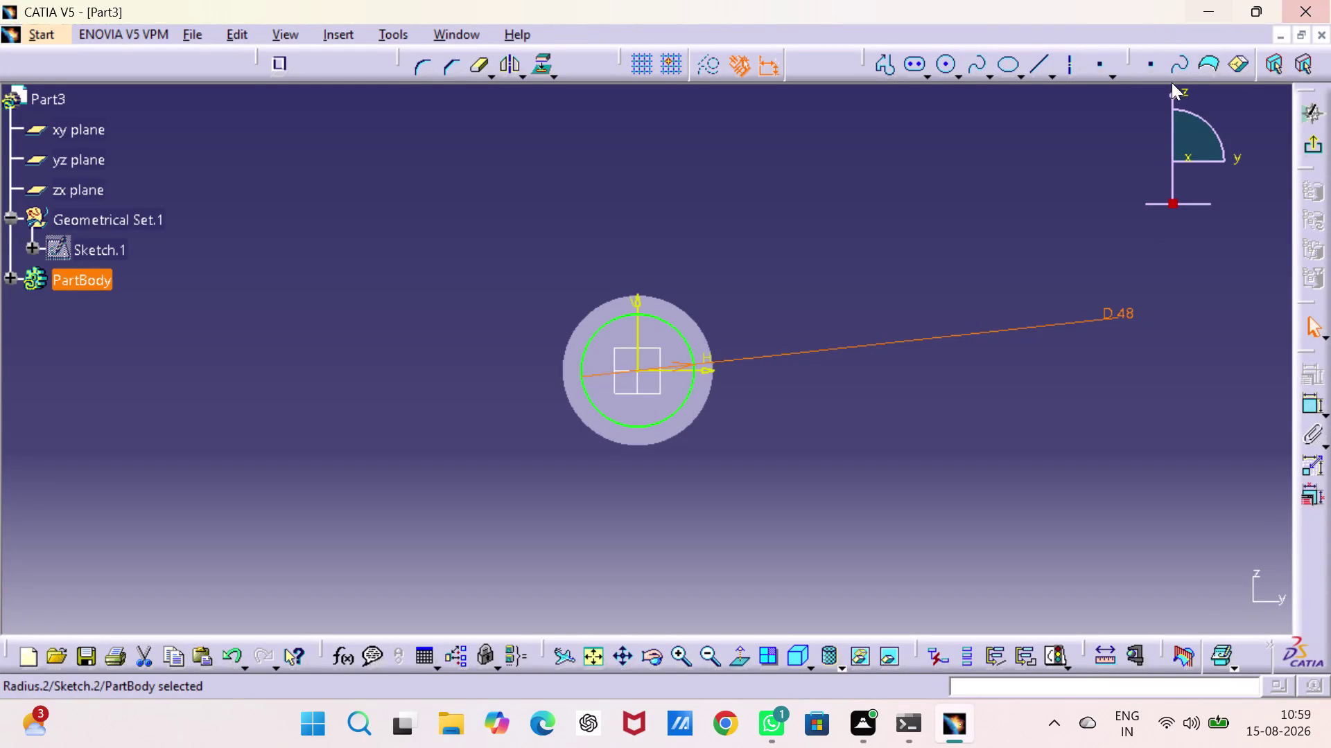
Pad the 48 mm circle into a 9 mm thick disc.
click(1301, 140)
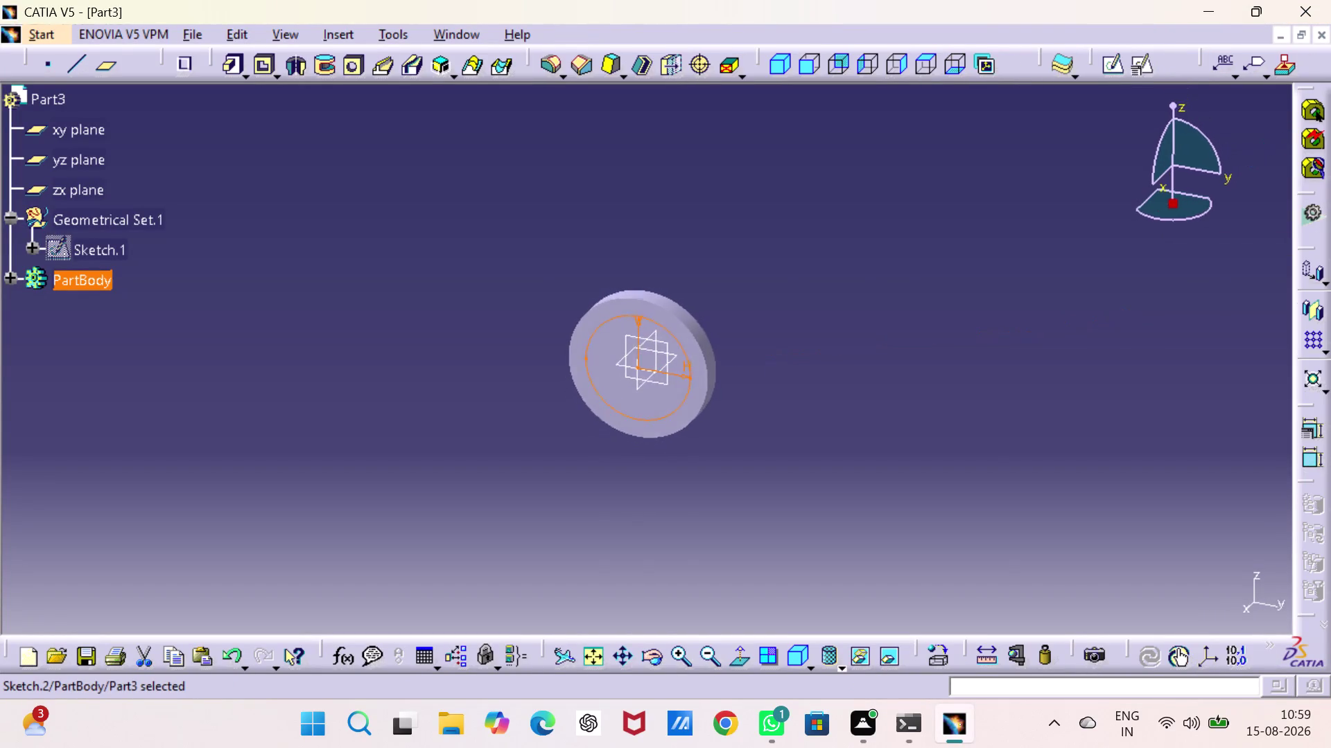
click(225, 70)
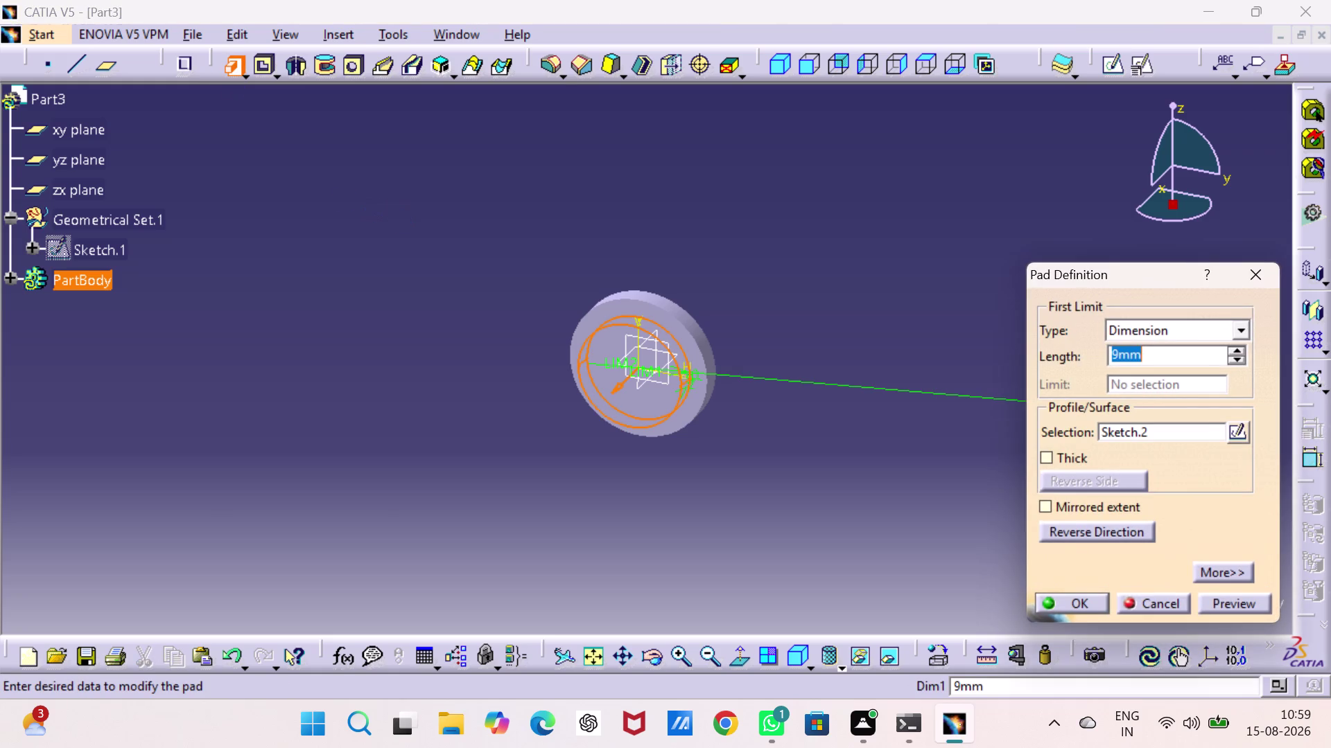
click(1092, 612)
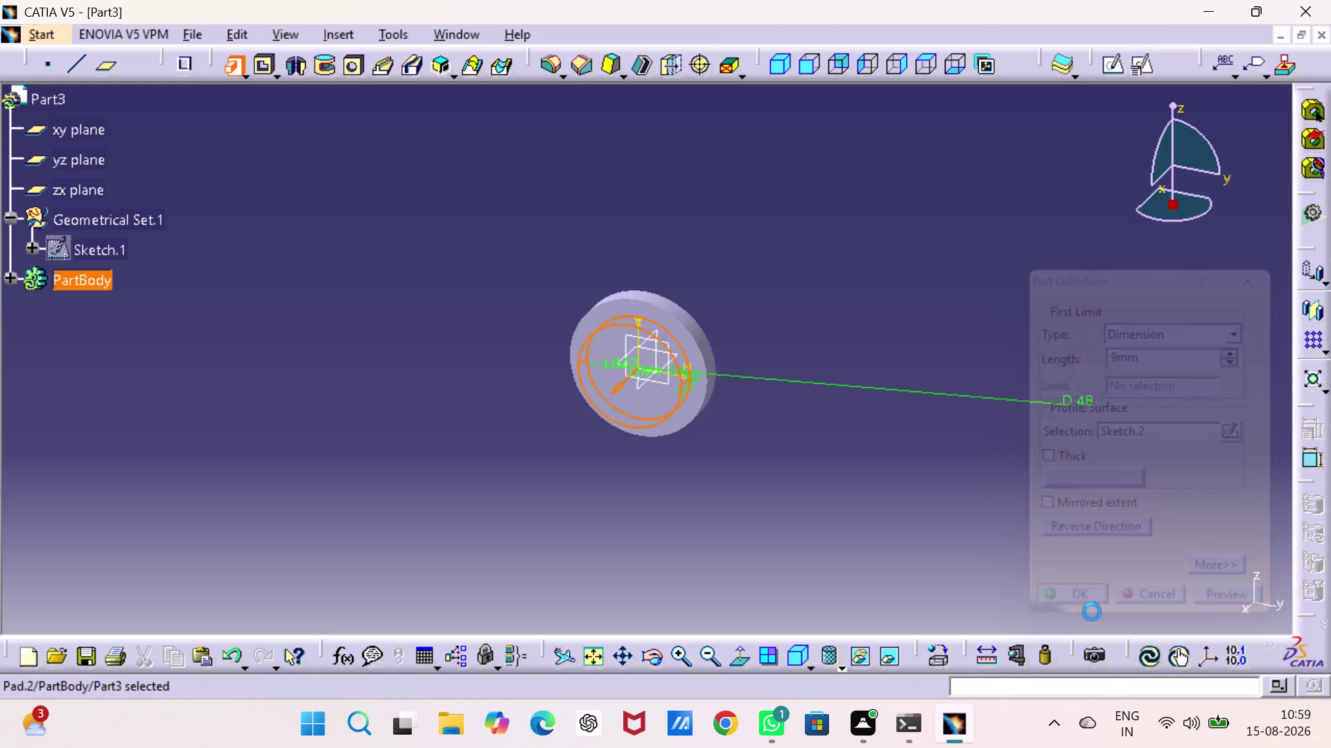
Switch to Shading with Edges and start a sketch on the disc's front face.
click(842, 668)
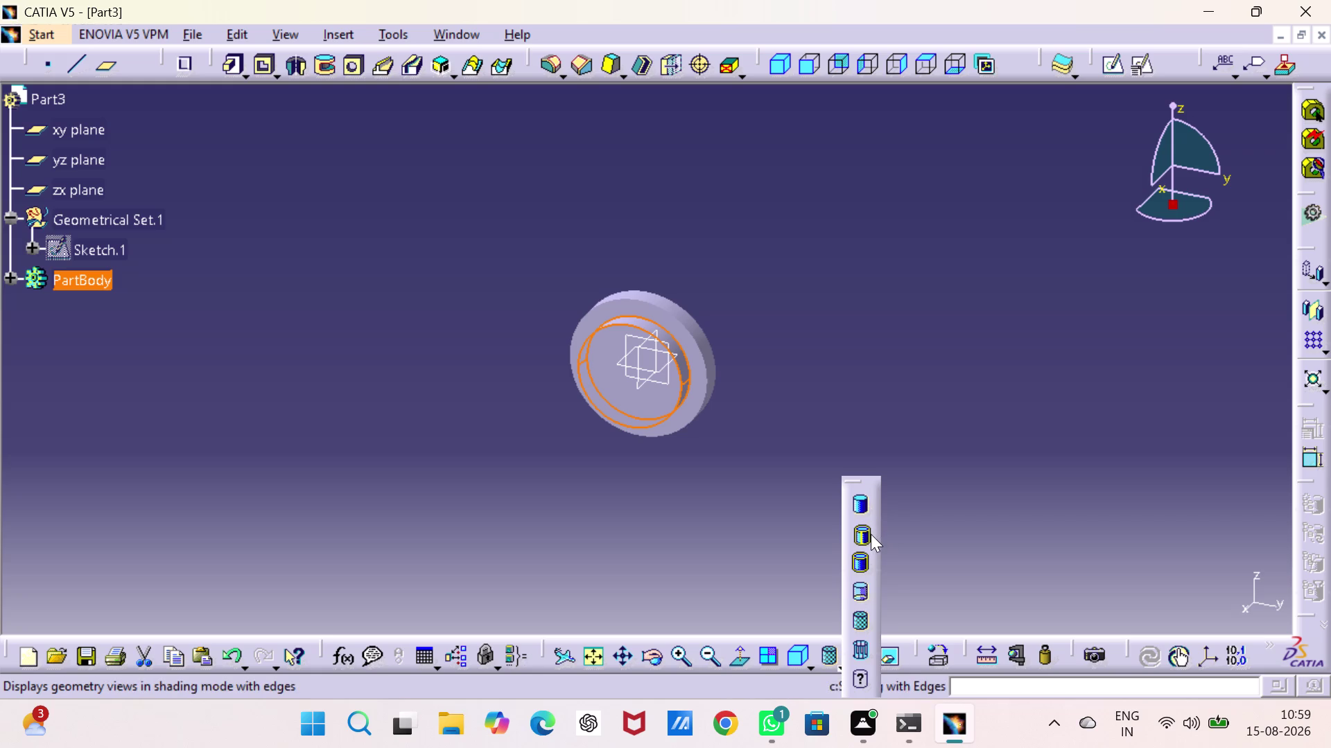
click(871, 533)
click(886, 358)
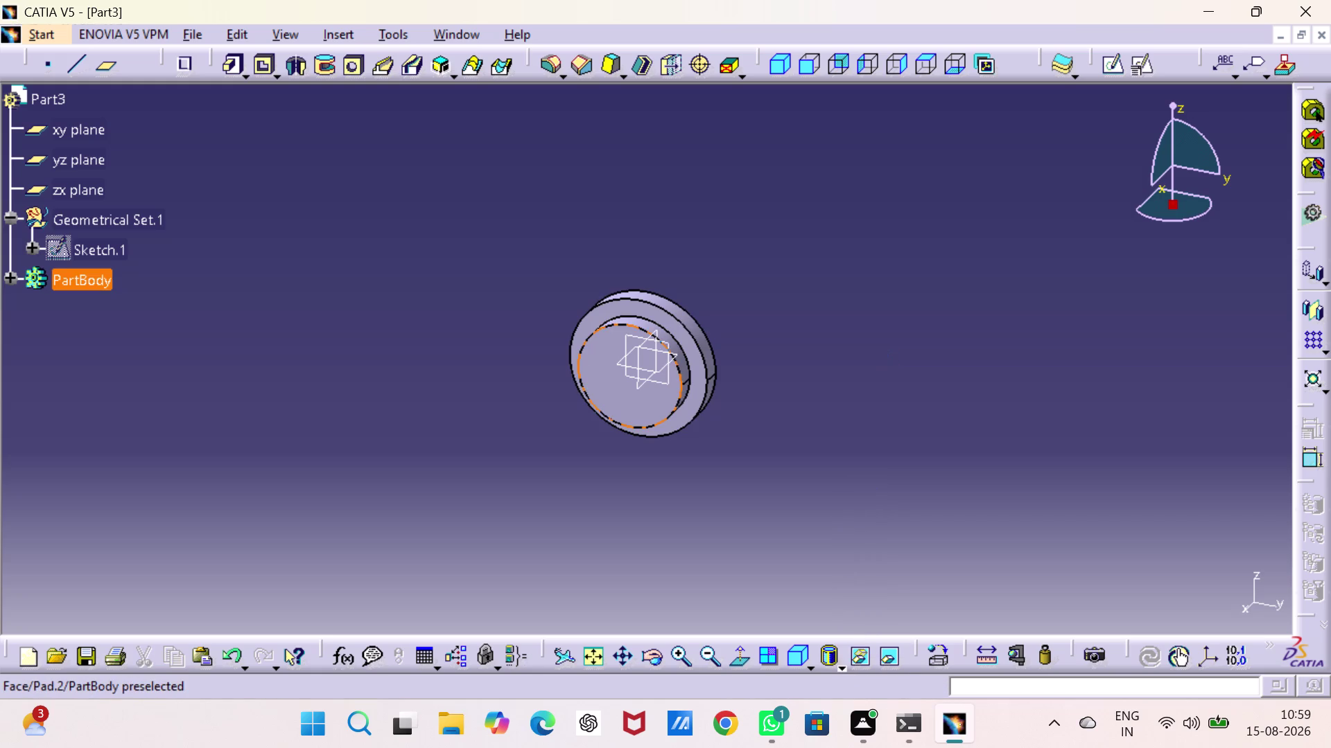
click(625, 395)
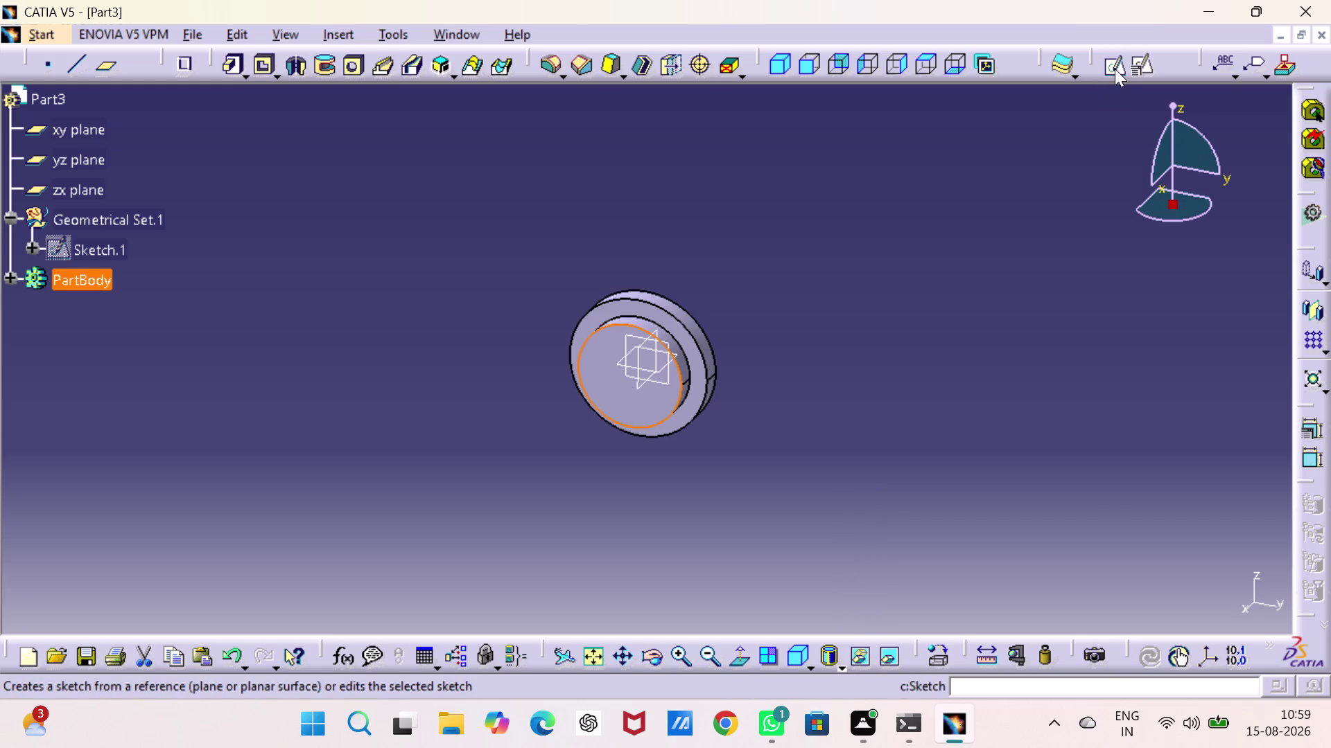
click(1114, 69)
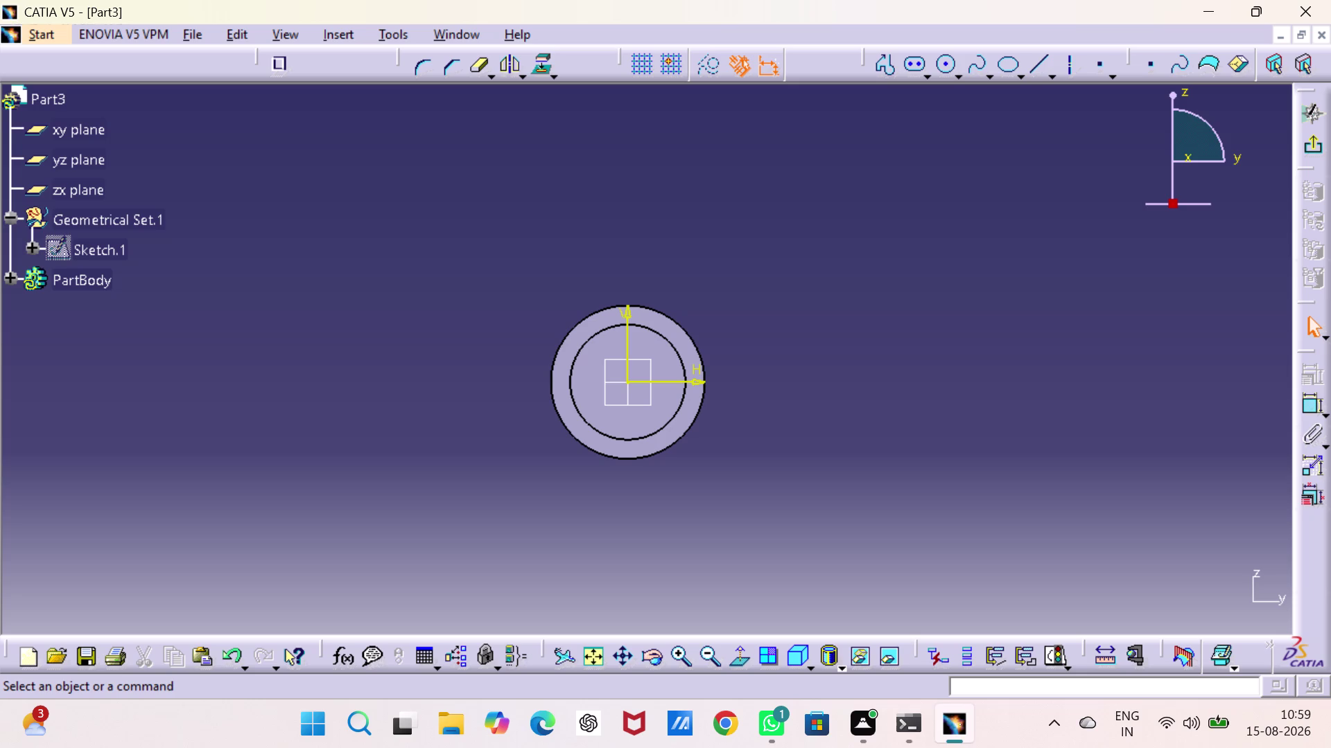
Draw a circle at the sketch origin and dimension it to 32 mm diameter.
click(945, 61)
click(625, 382)
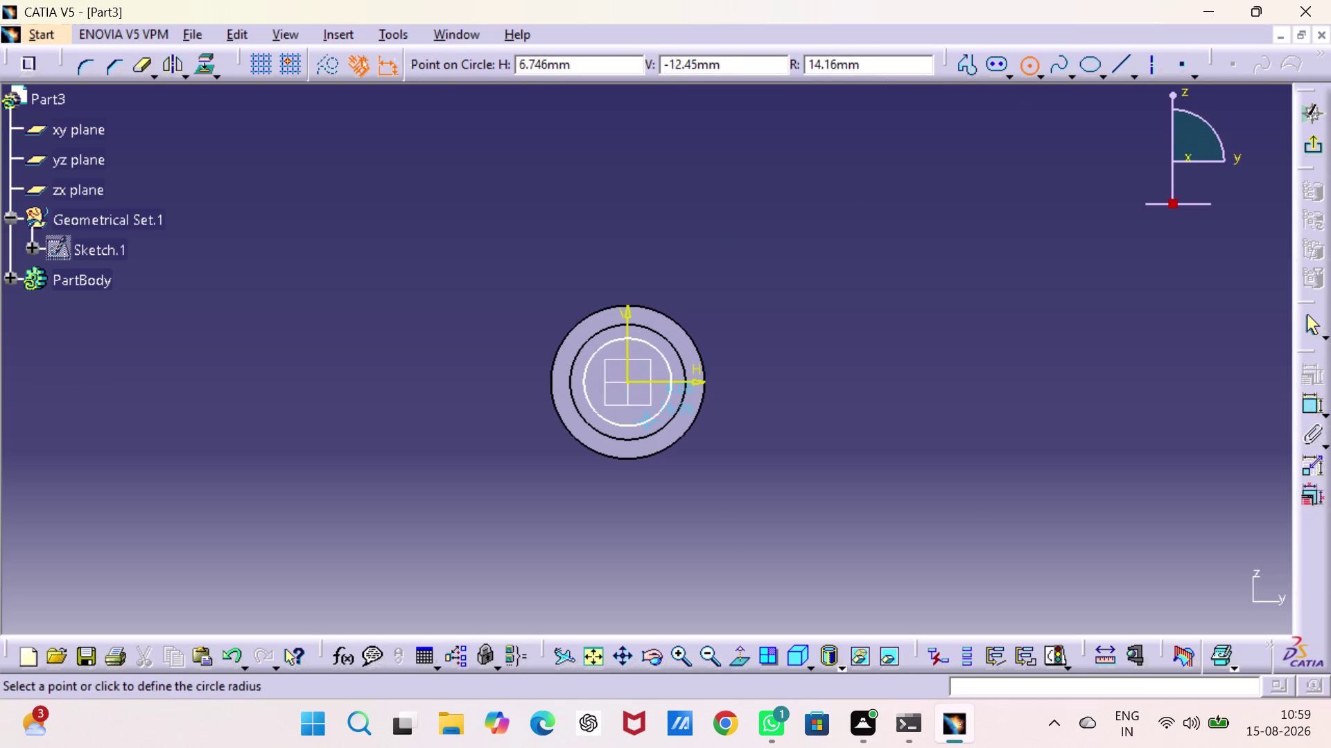
click(646, 421)
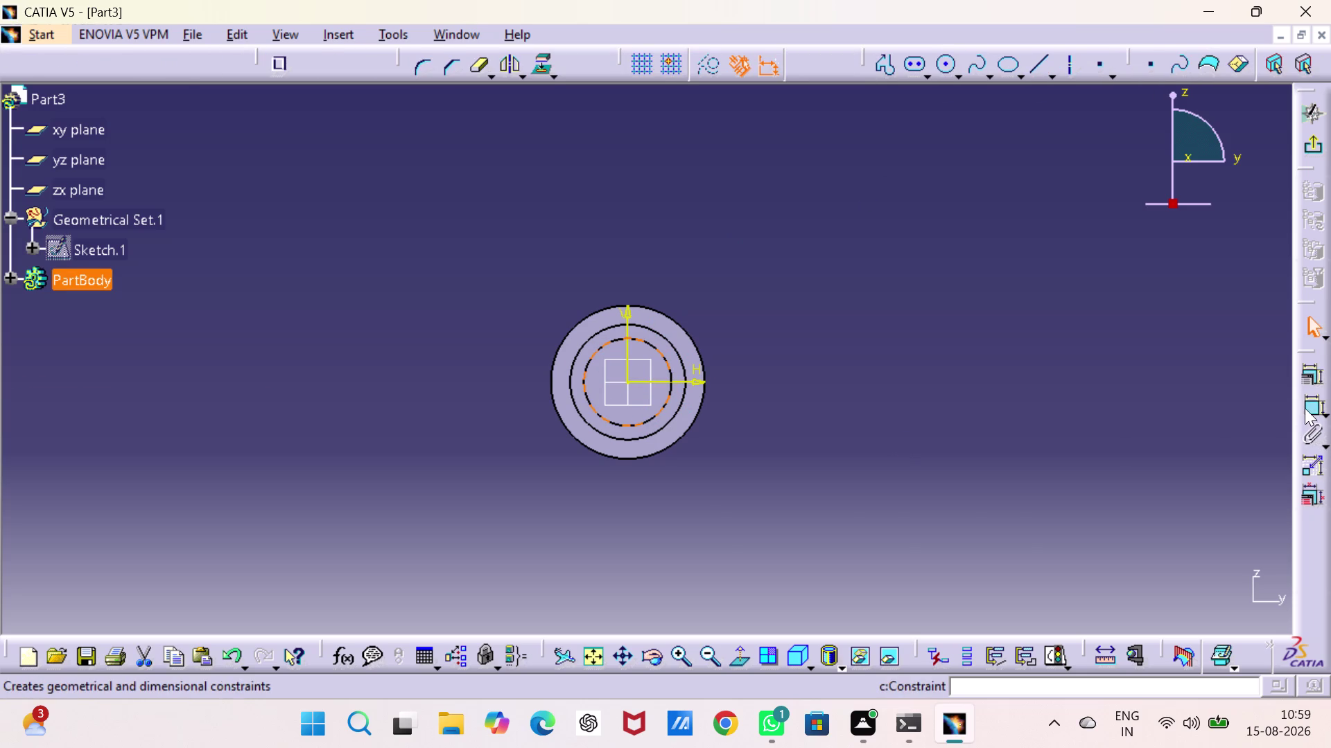
click(1304, 408)
click(918, 333)
double_click(923, 331)
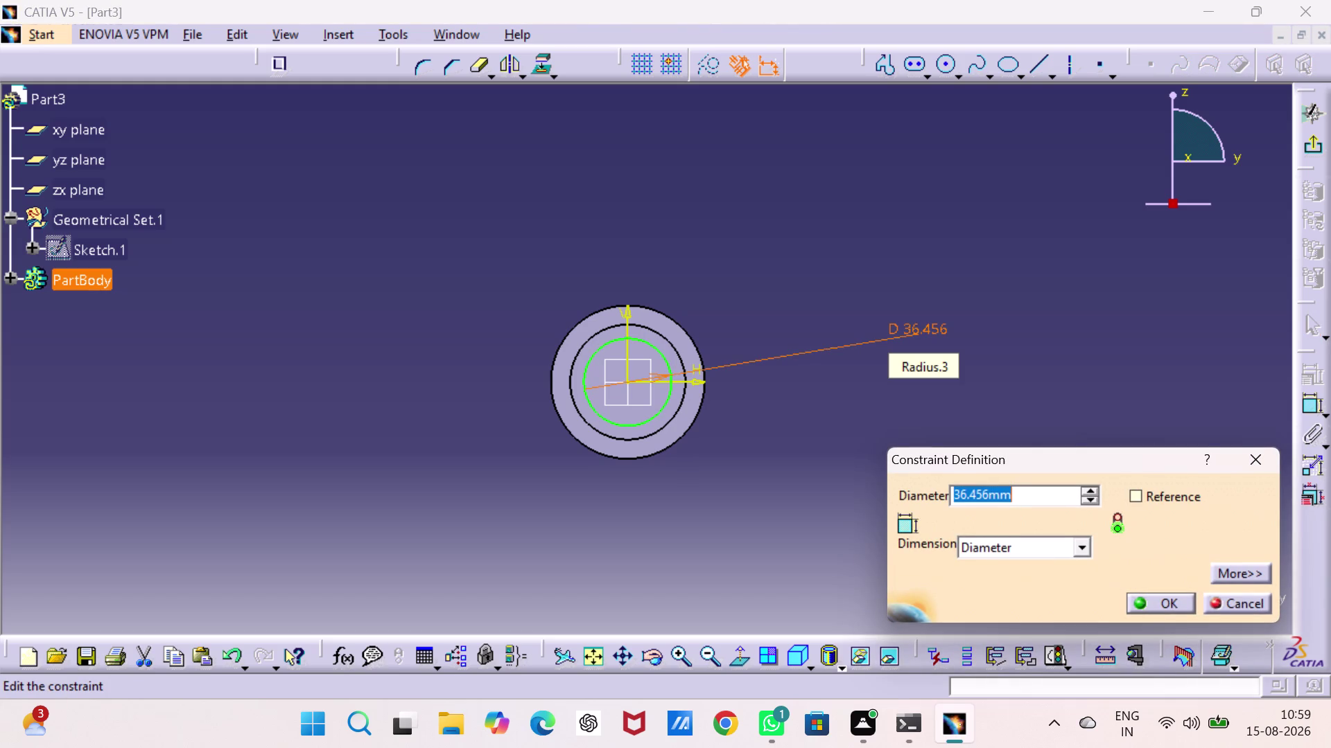
text(32)
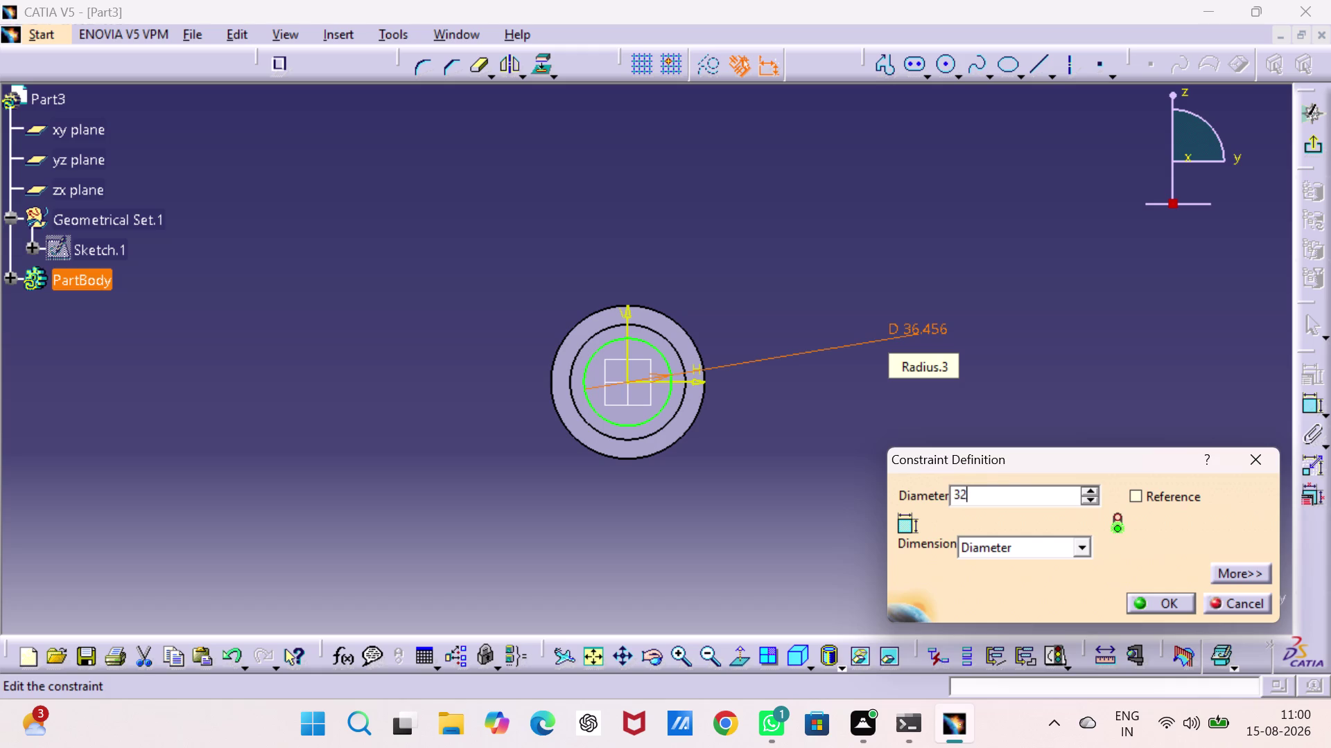
key(Return)
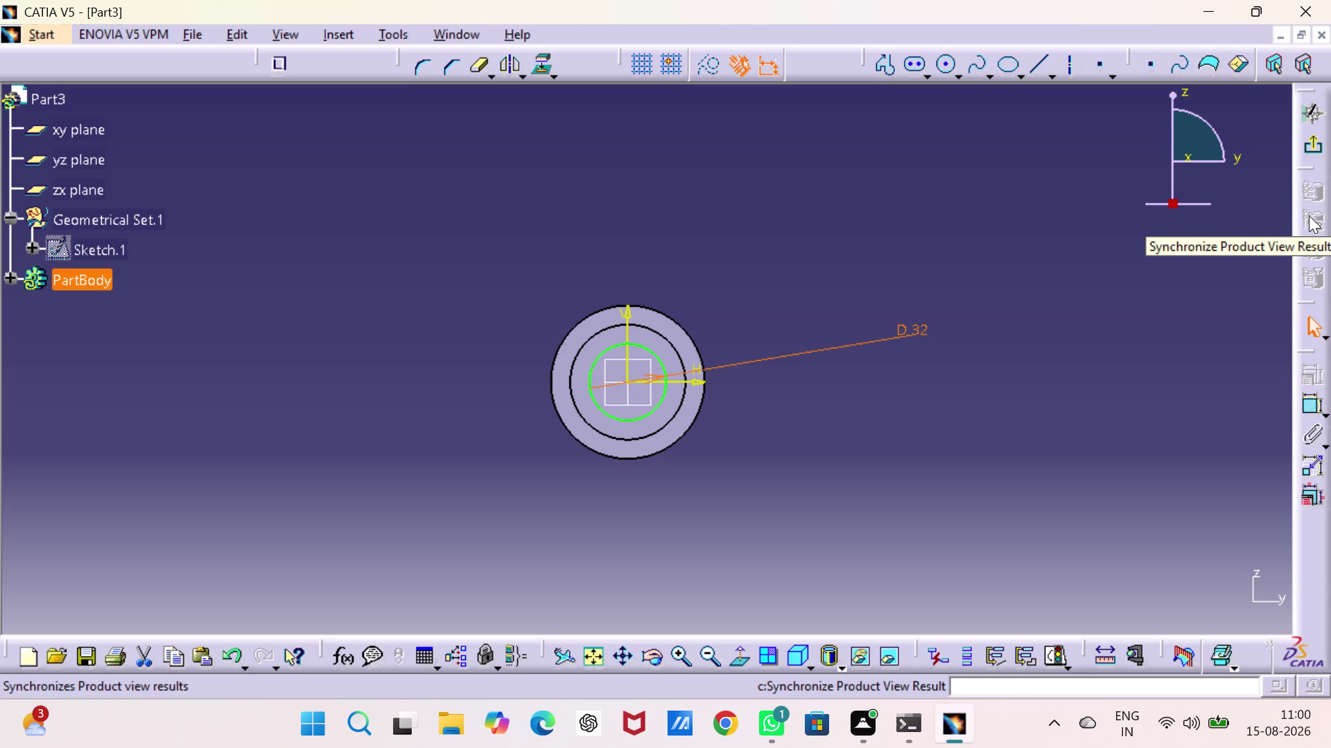
Change the circle's diameter to 44 mm and exit the sketch.
double_click(924, 327)
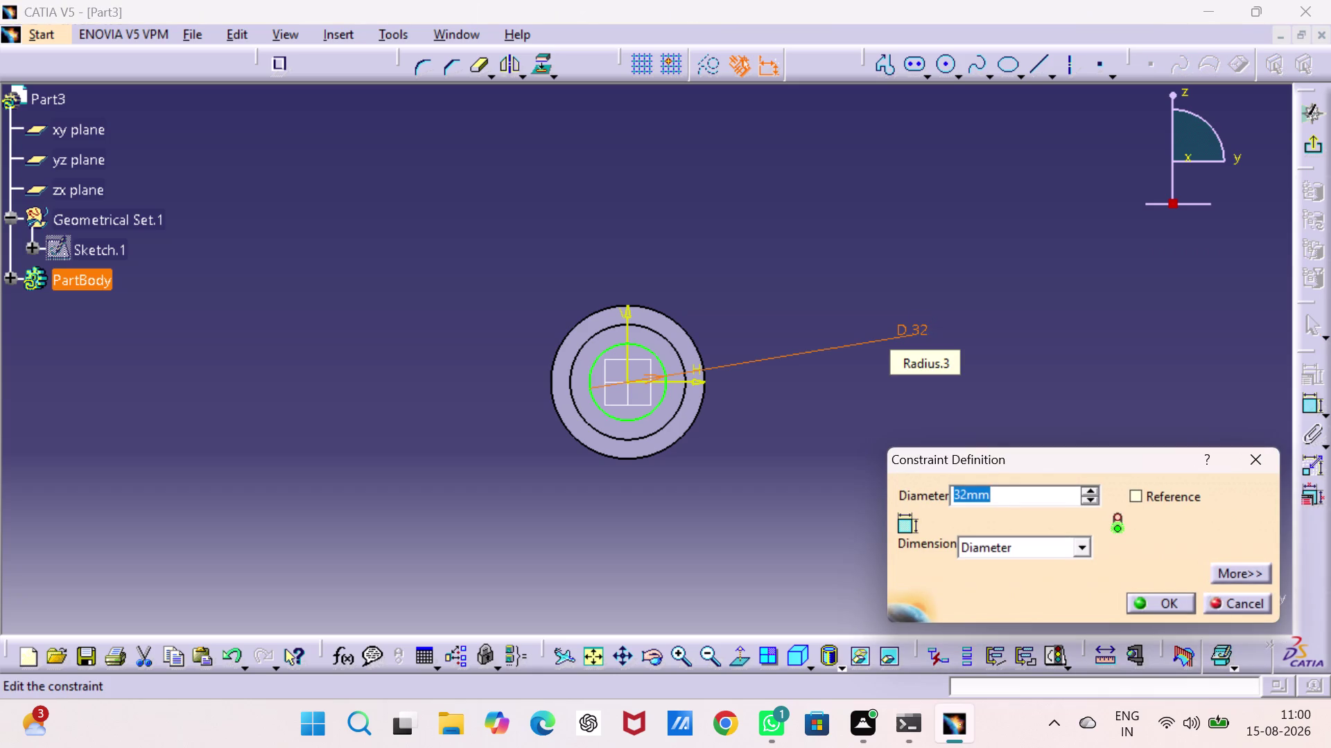
text(44)
key(Return)
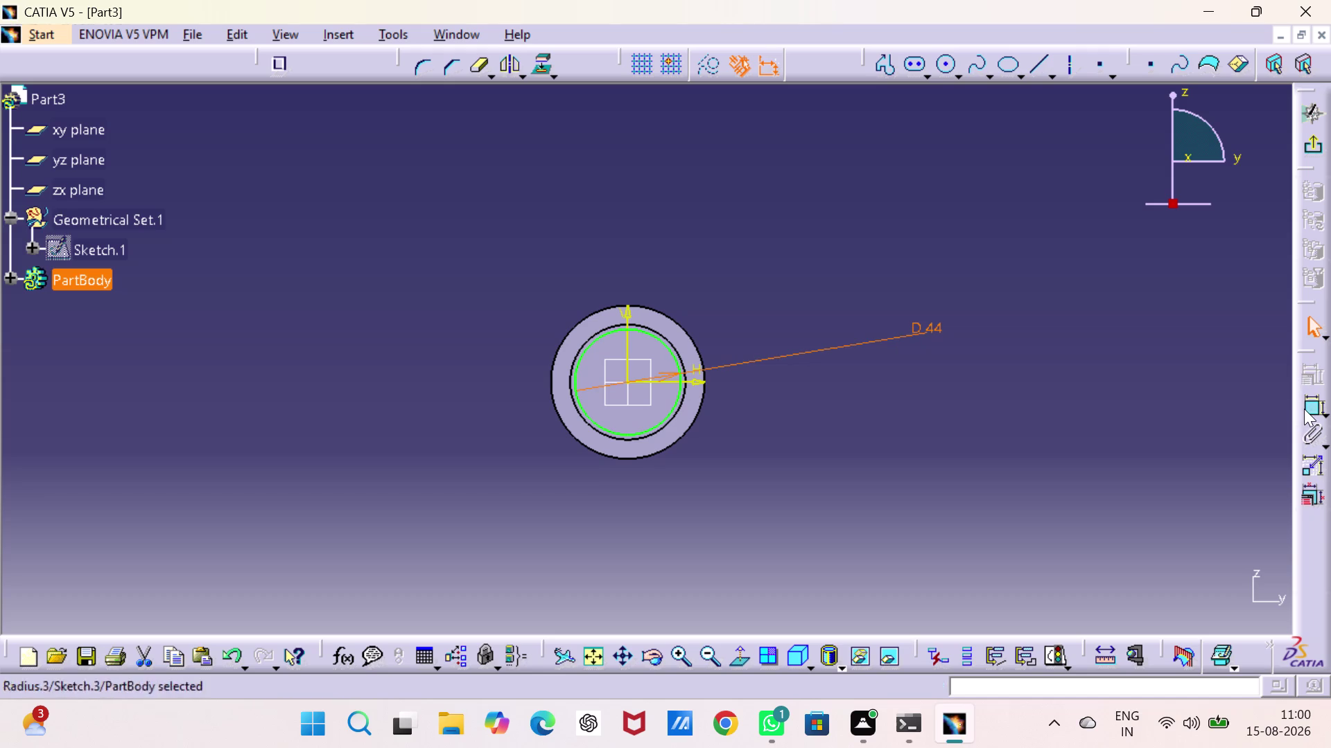
click(1306, 138)
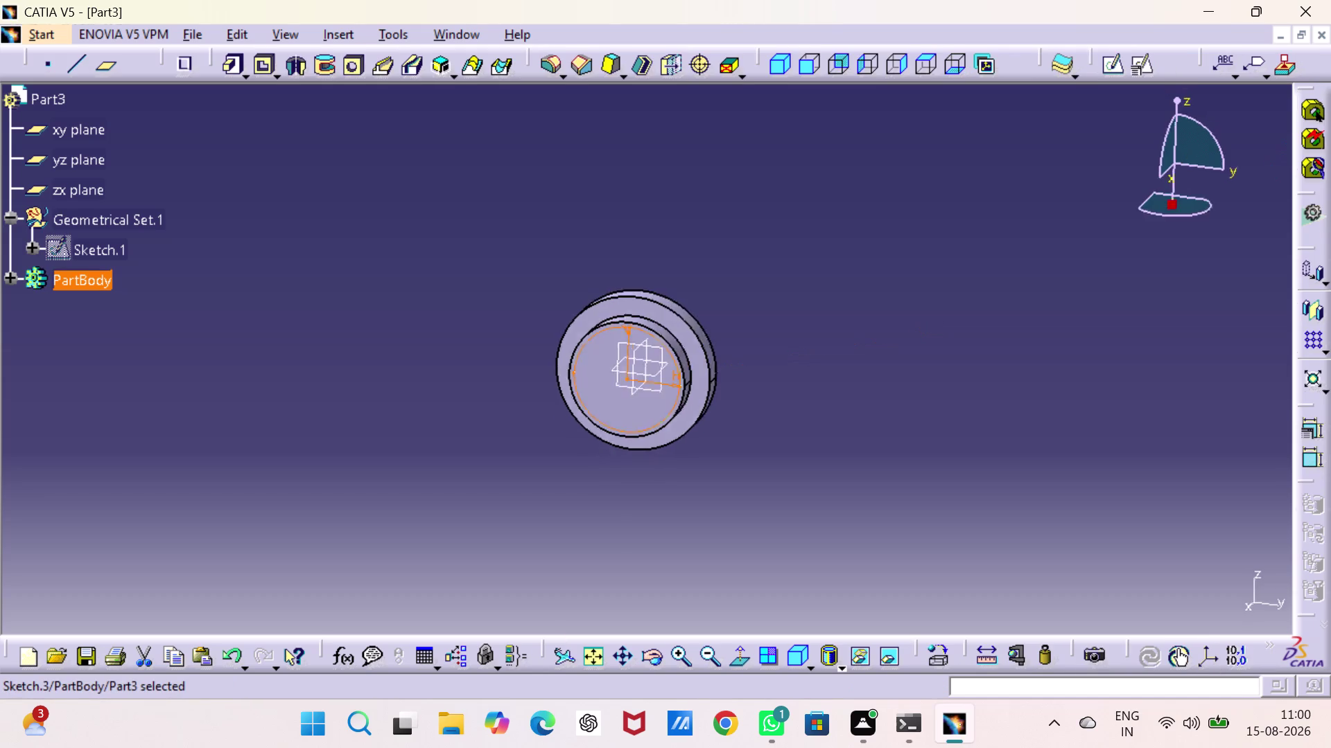
Pad the 44 mm circle into a 28 mm long boss.
click(226, 62)
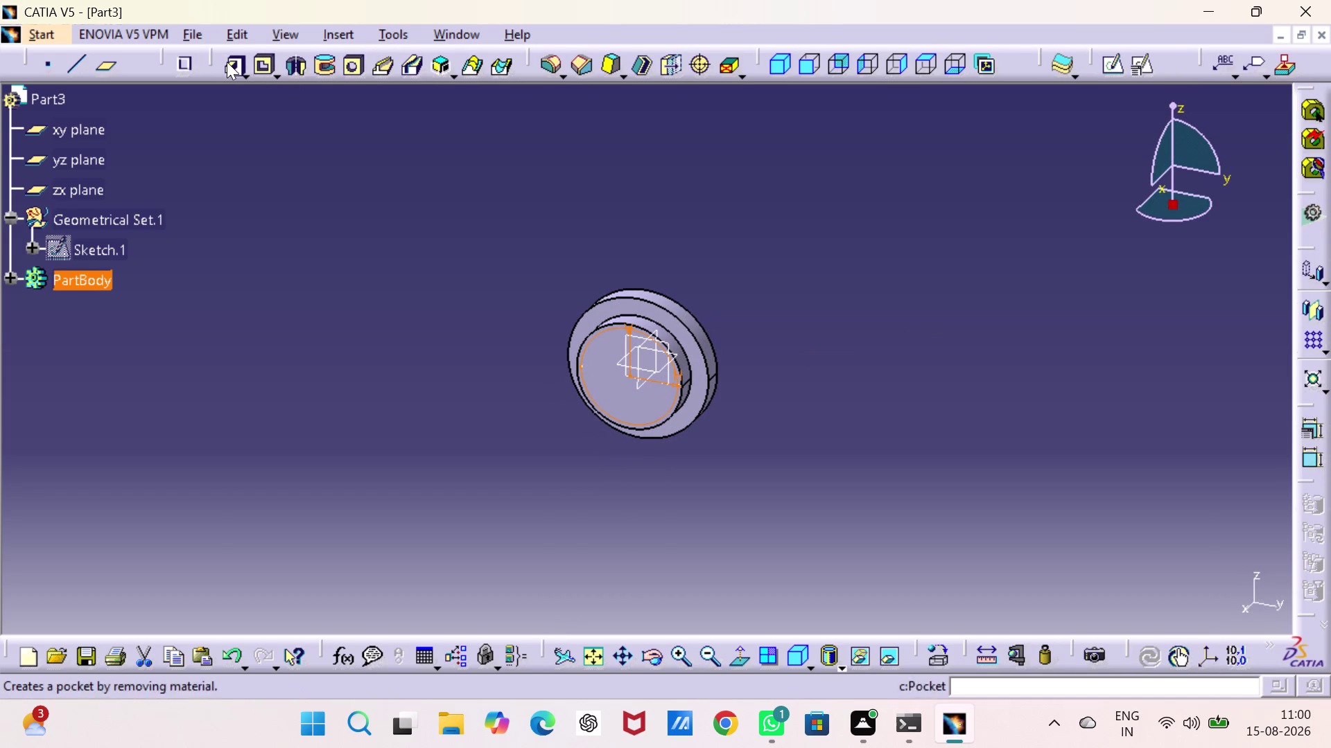
text(2)
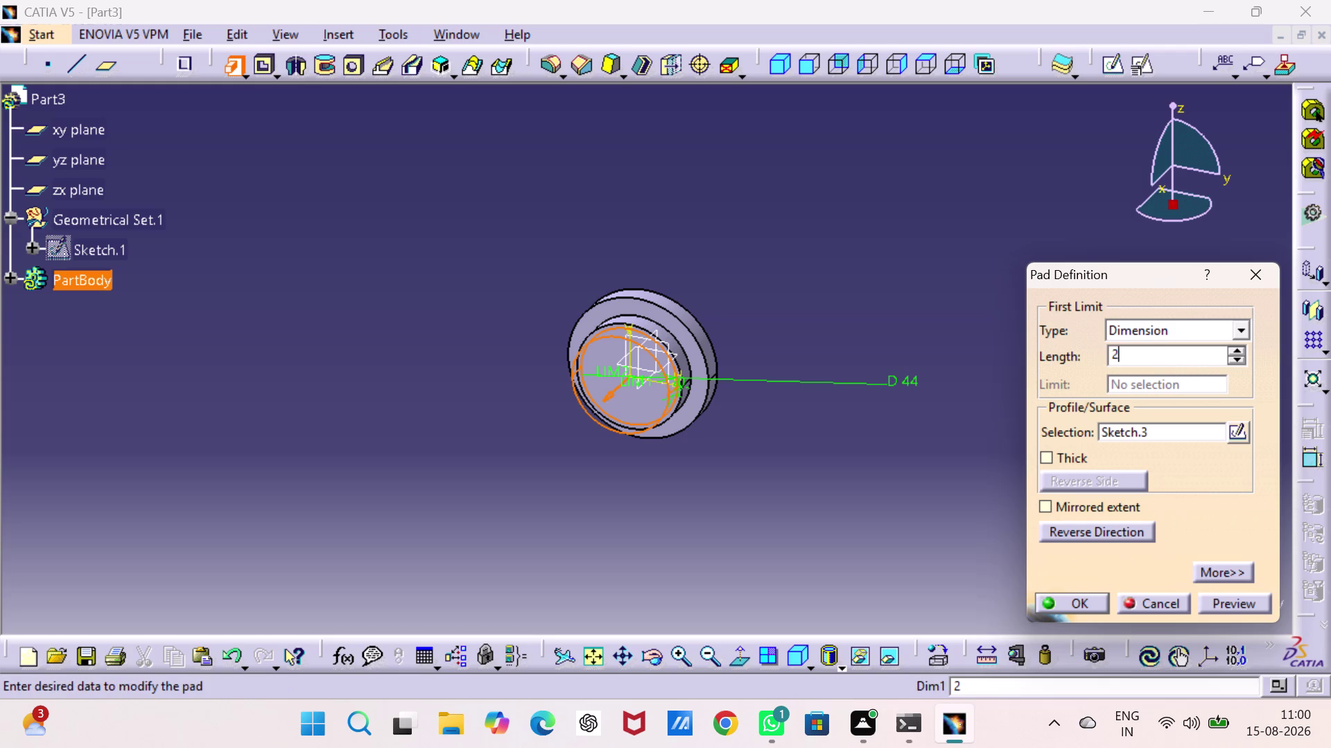
text(8)
key(Return)
click(964, 337)
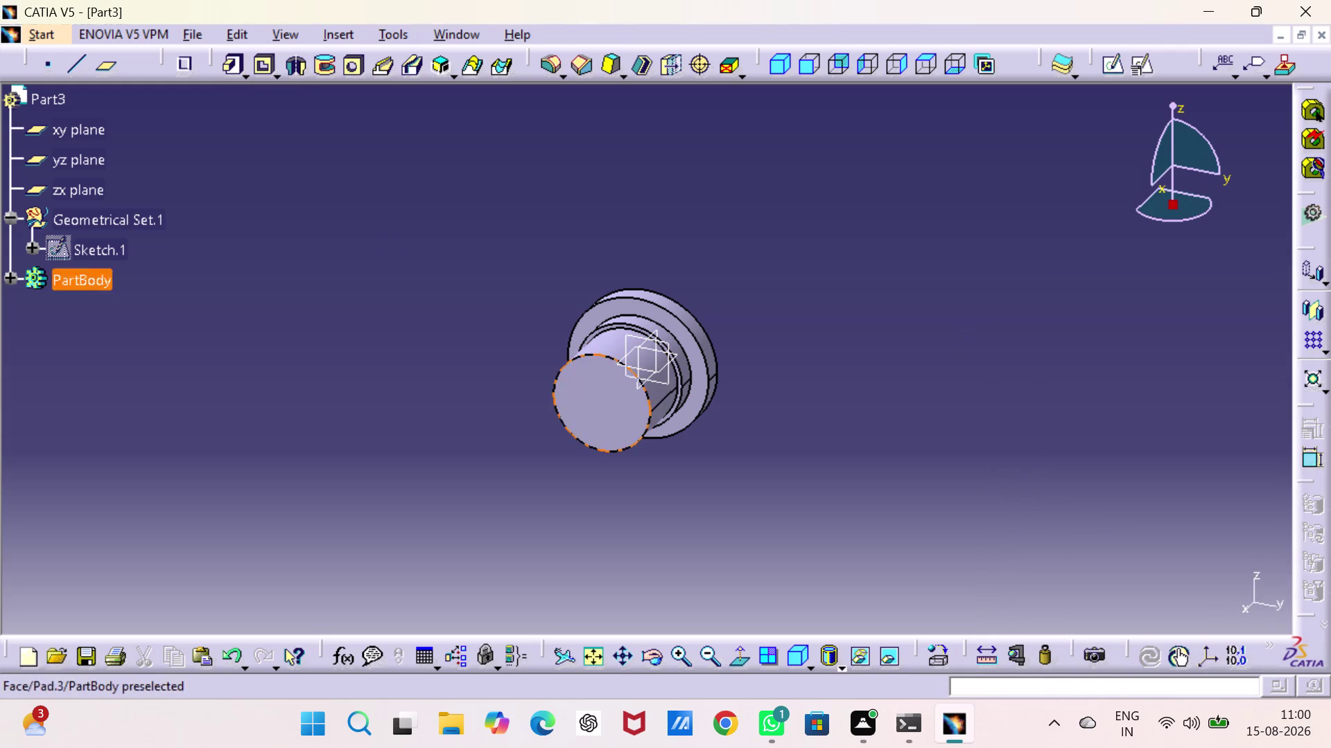
Sketch a centred 48 mm diameter circle on the boss end face and exit.
click(581, 402)
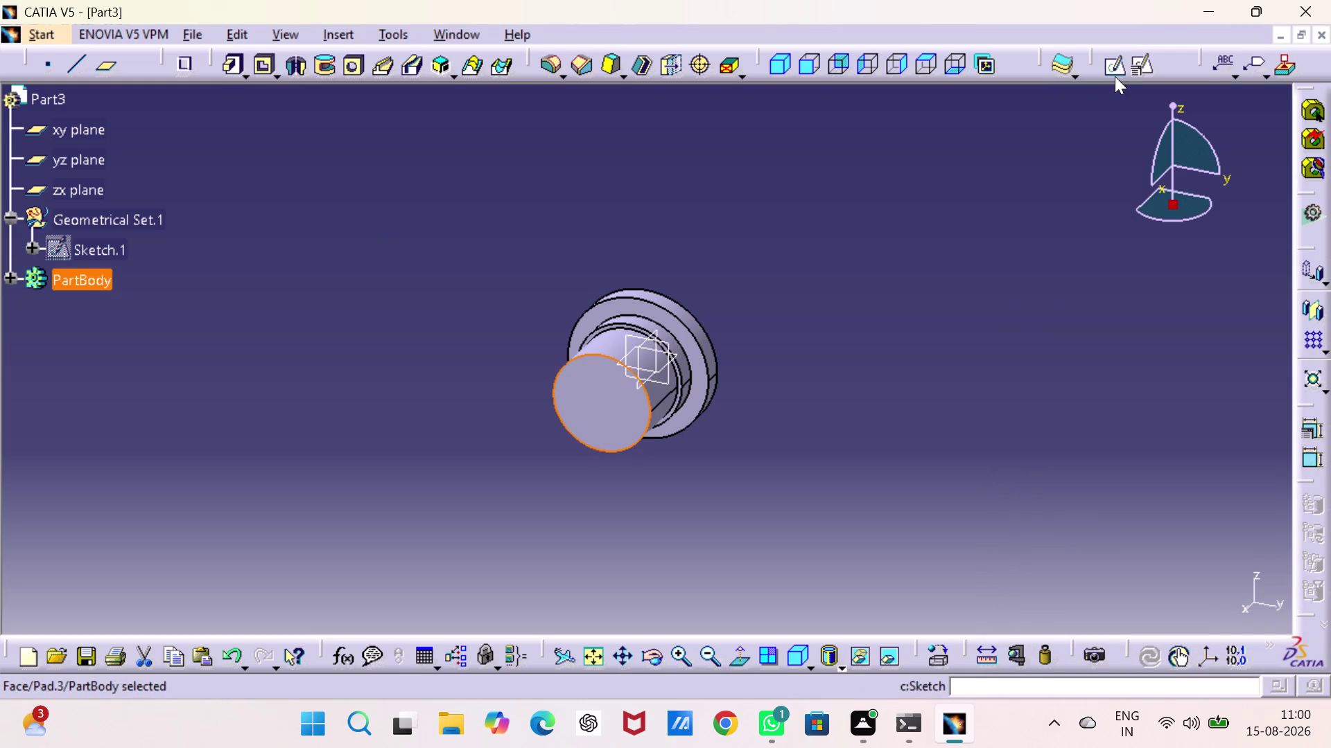
click(1114, 76)
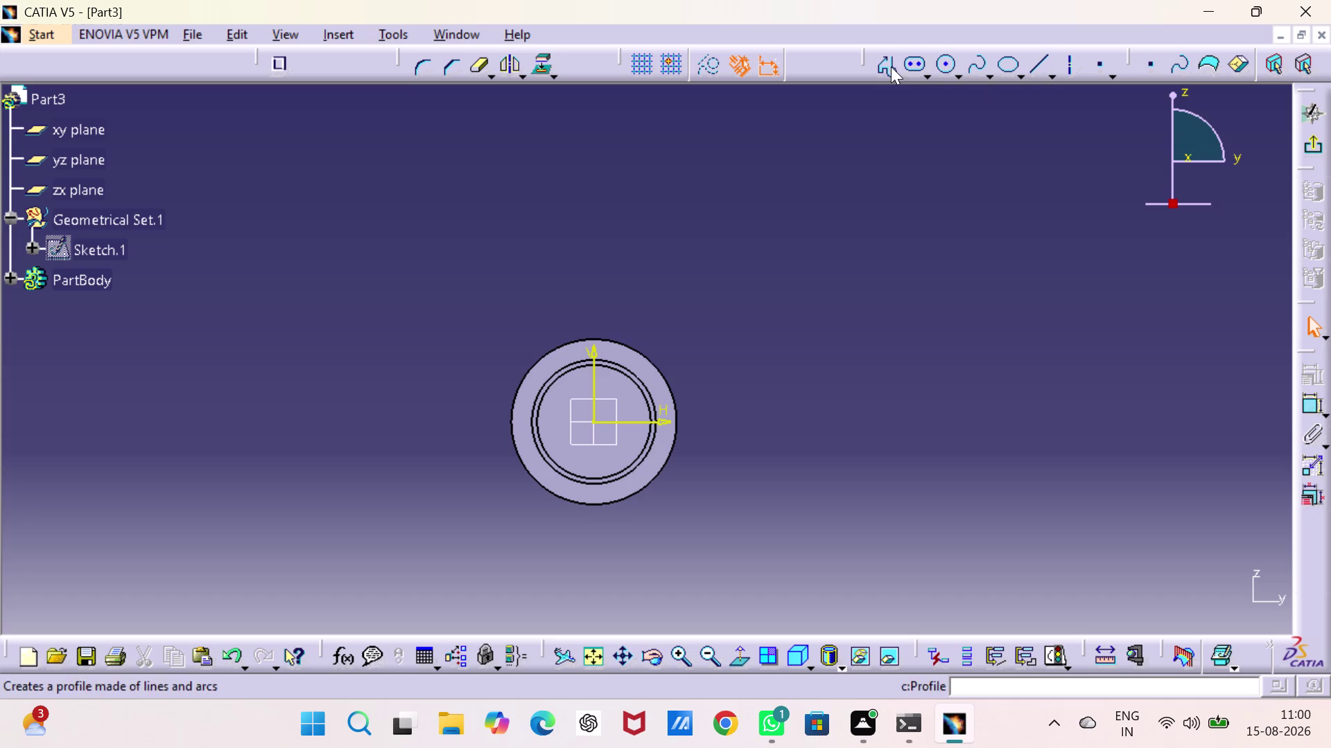
click(947, 63)
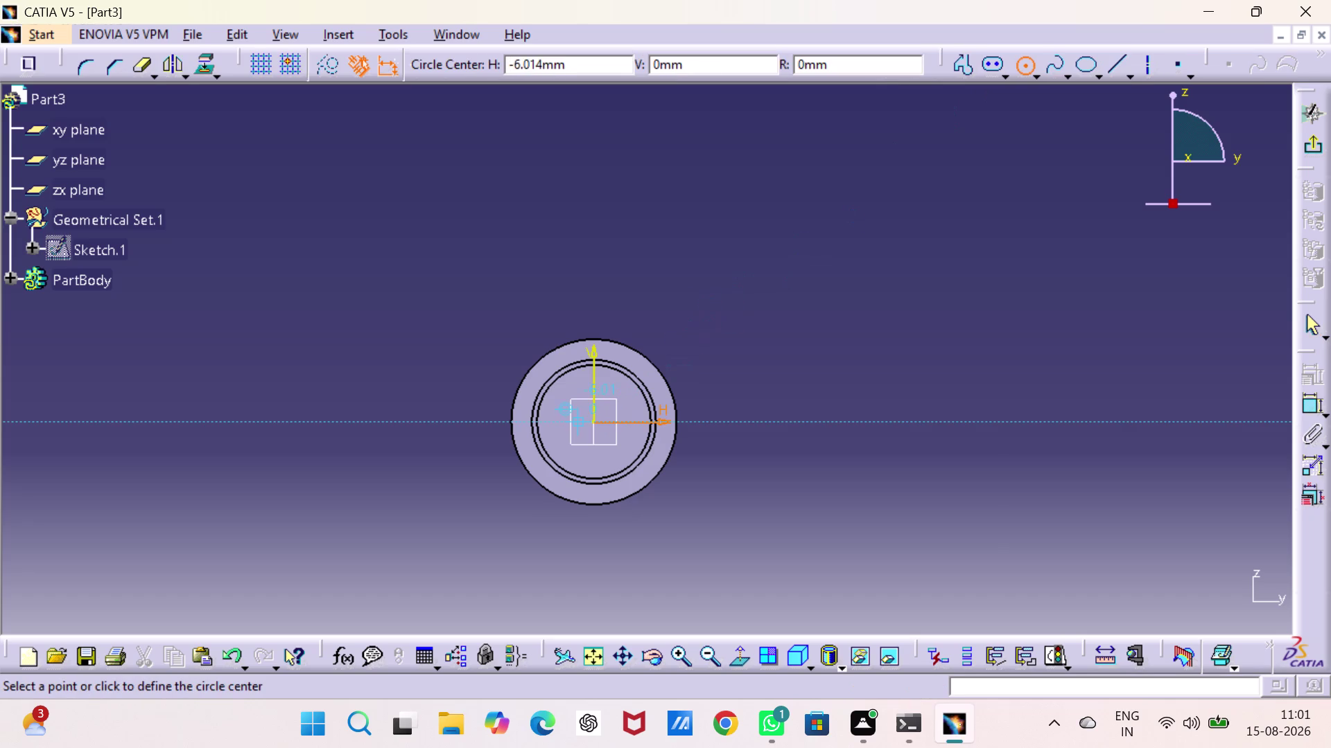
click(597, 418)
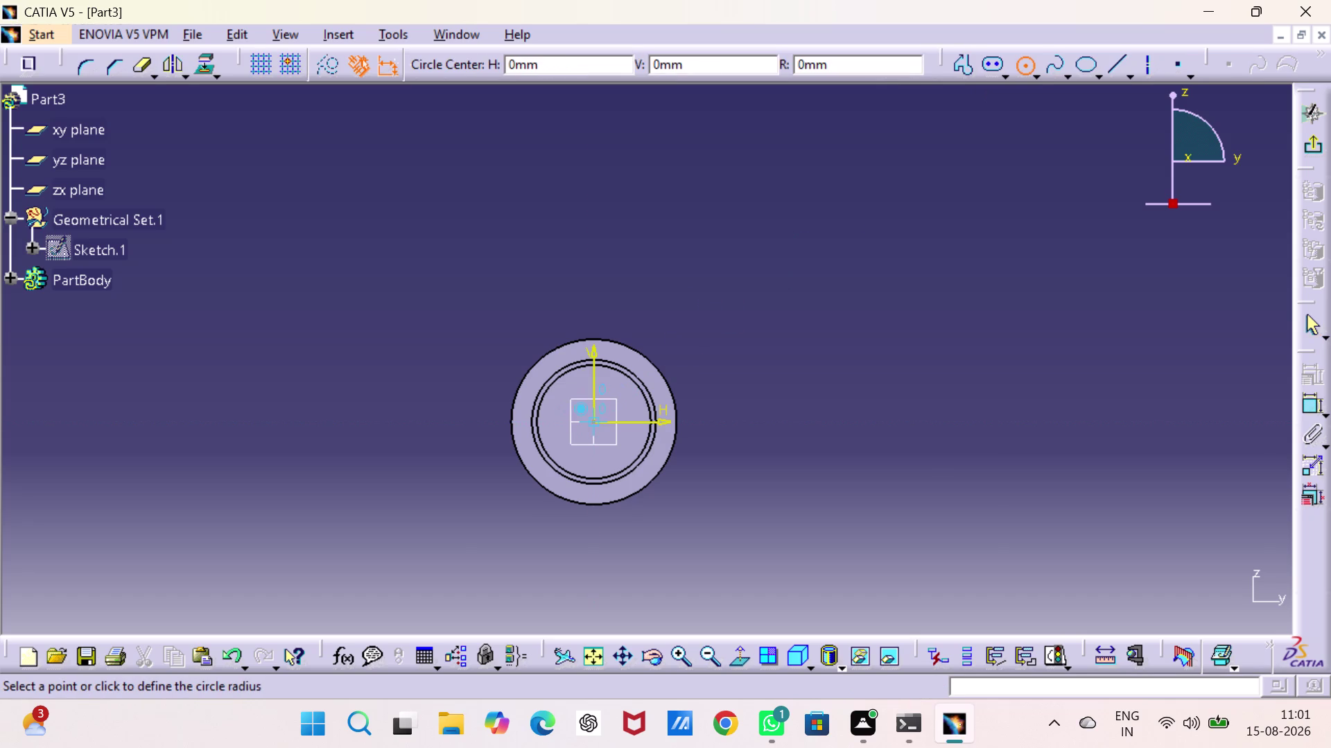
click(619, 455)
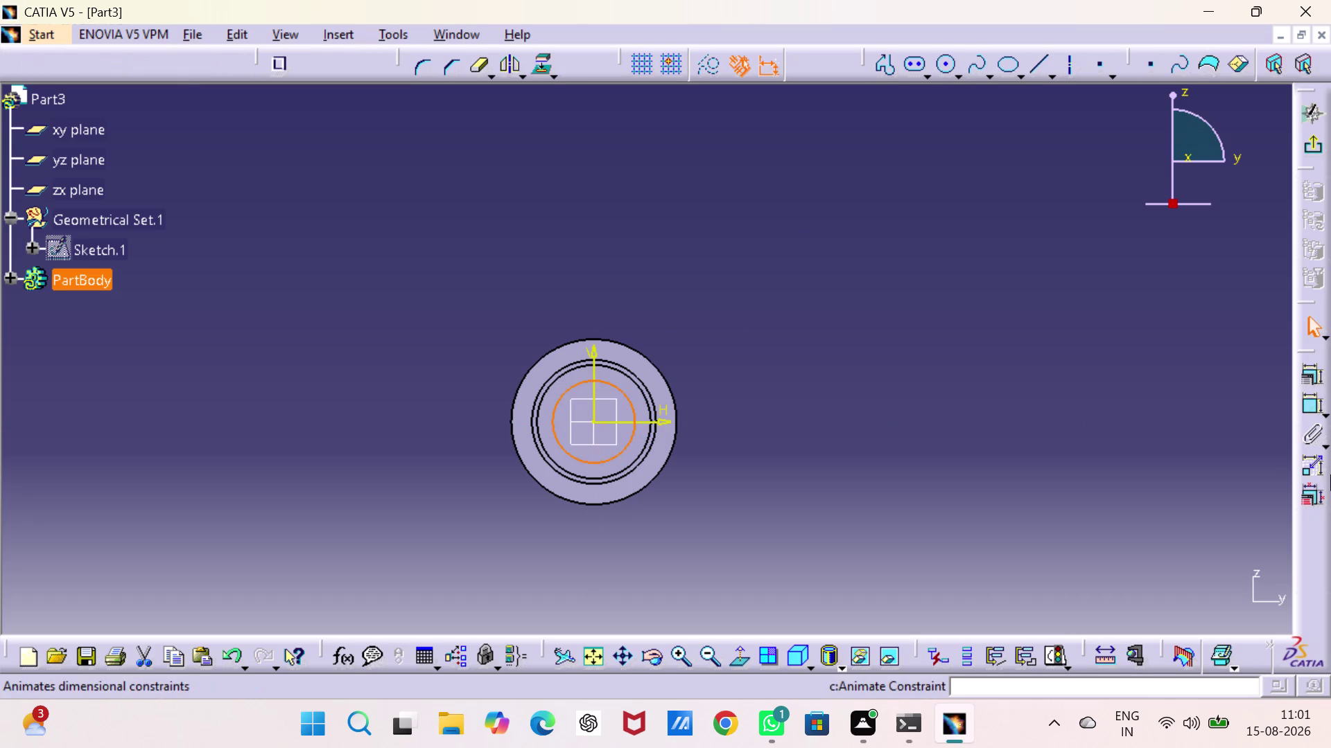
drag(1306, 401, 1299, 399)
click(823, 321)
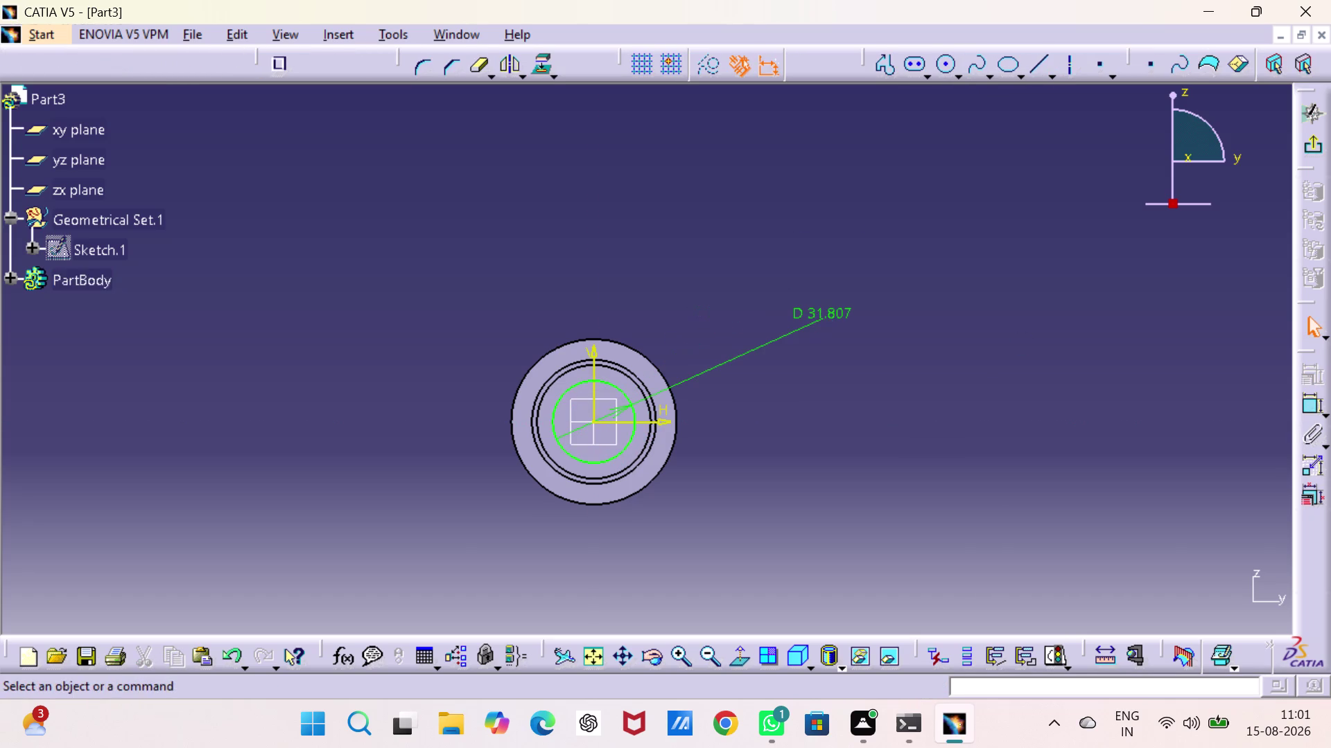
double_click(823, 312)
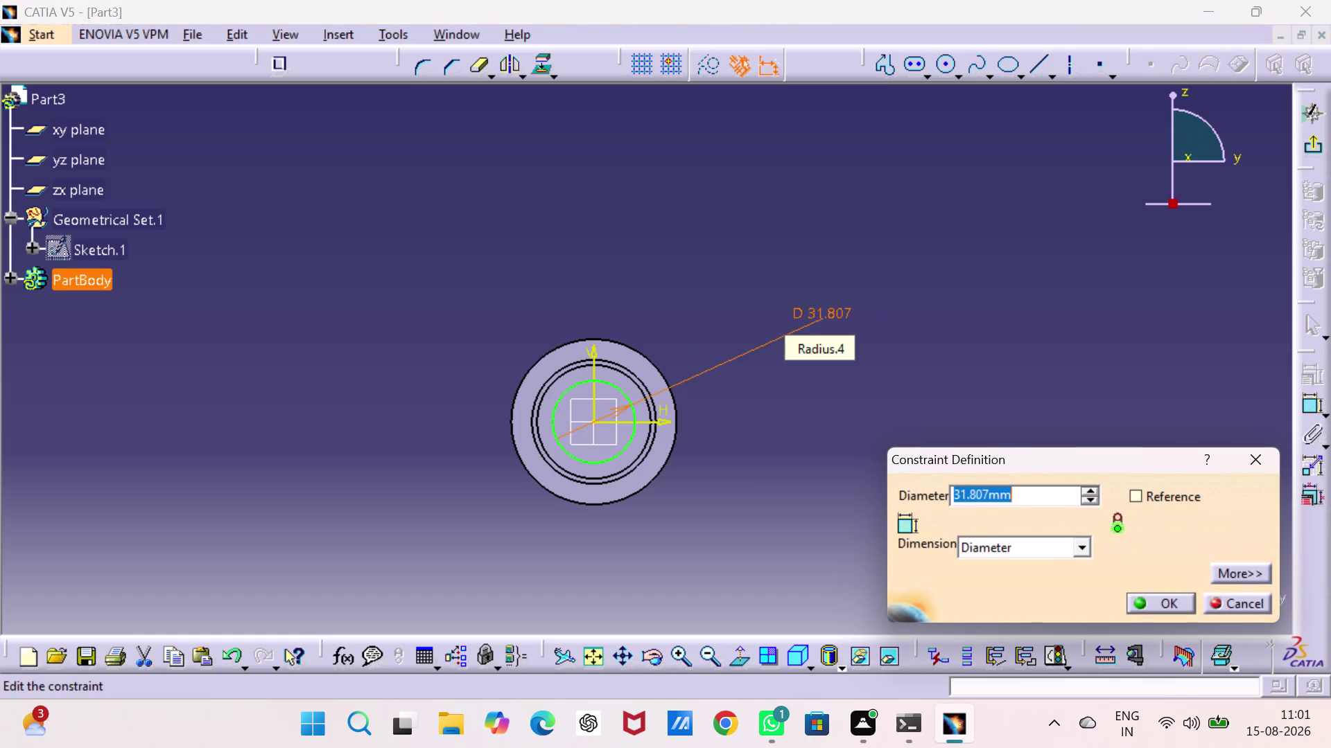
key(4)
key(8)
key(Return)
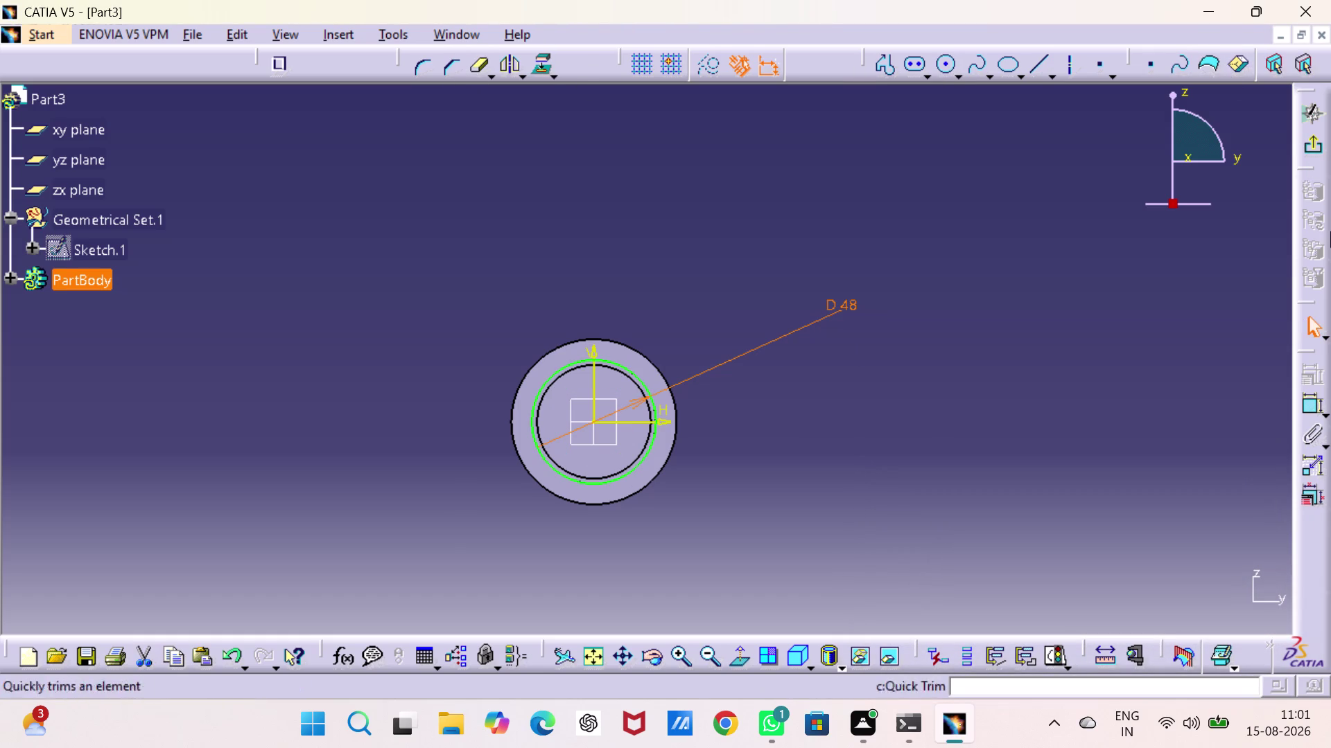
click(1312, 144)
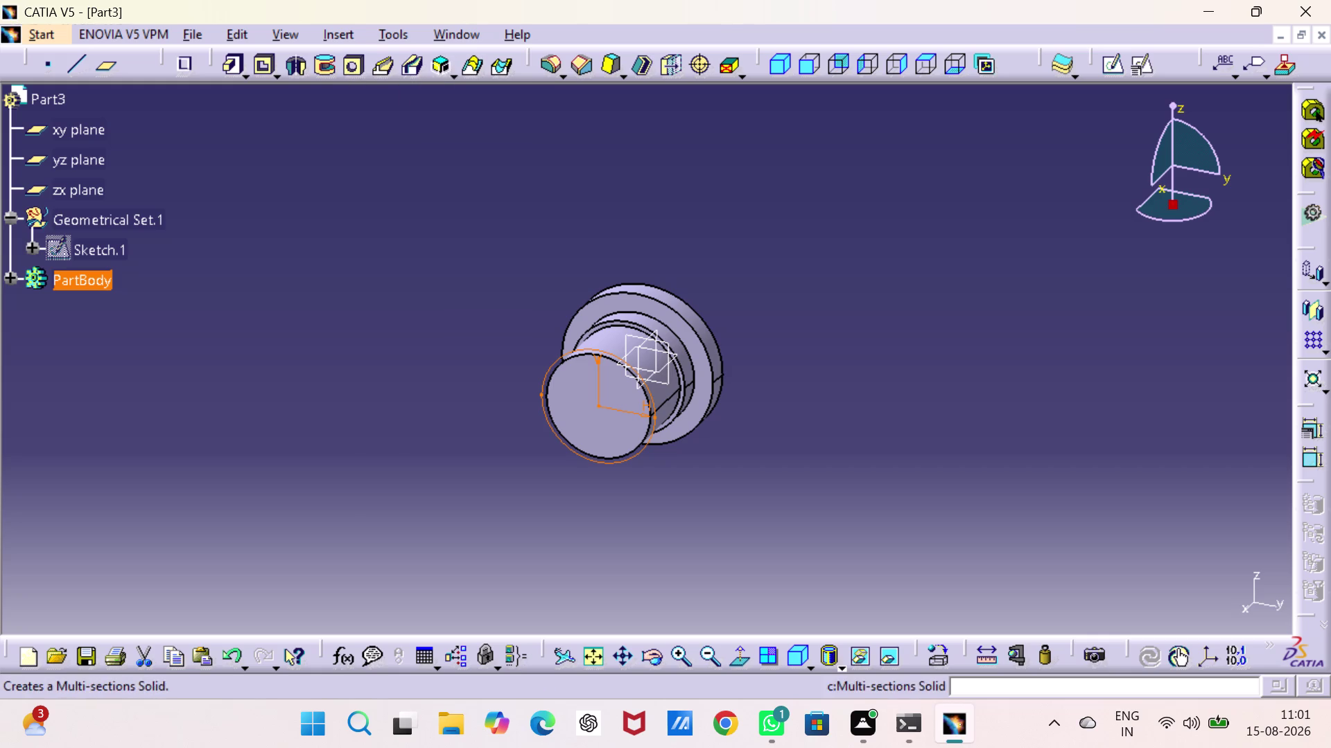
Pad the 48 mm circle 9 mm into a disc at the boss end.
click(227, 65)
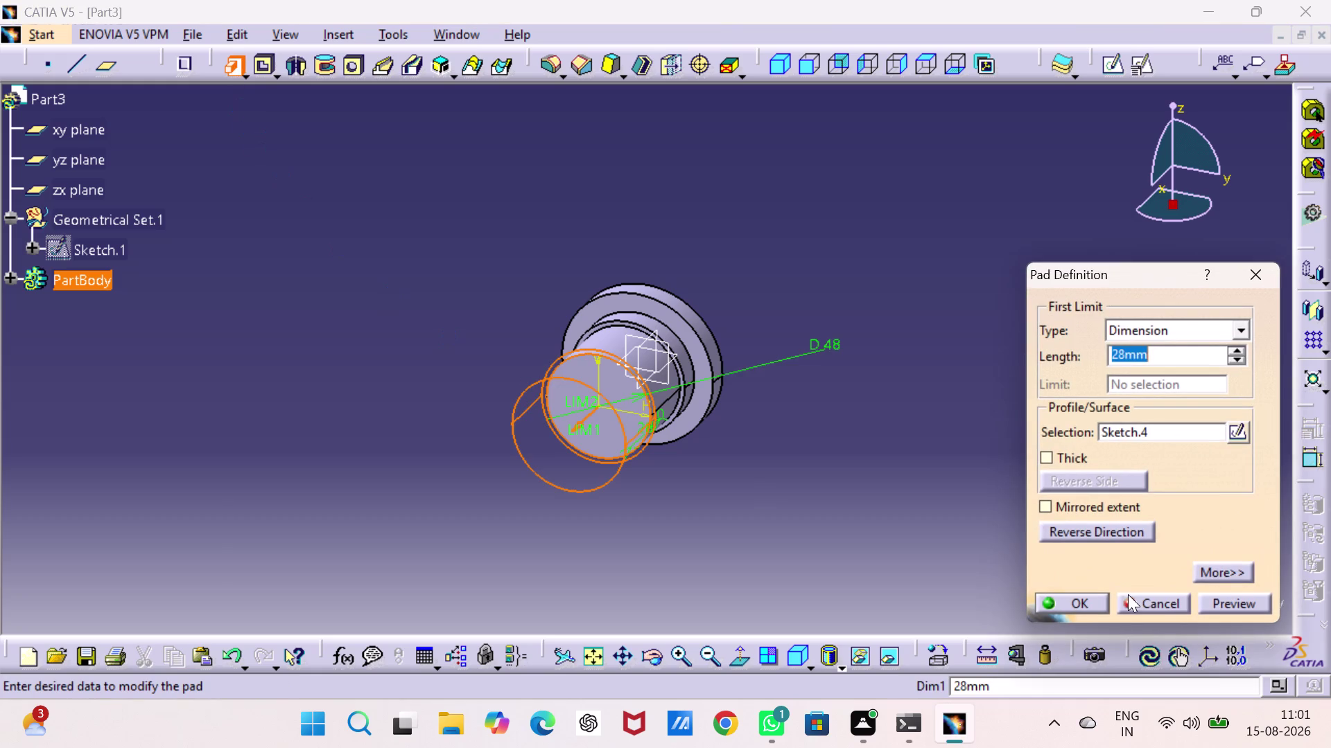
key(9)
key(Return)
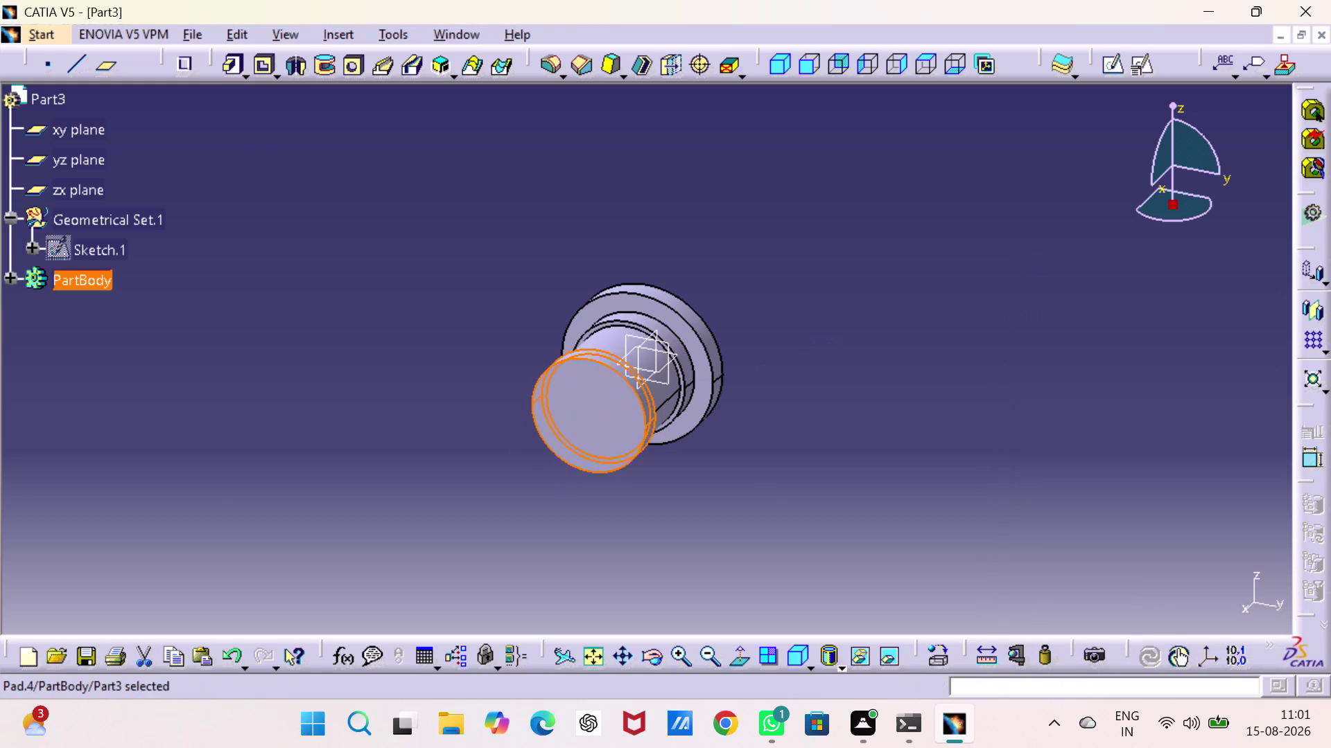
Sketch on the spool's small end face, projecting its outer edge.
click(1043, 456)
click(601, 432)
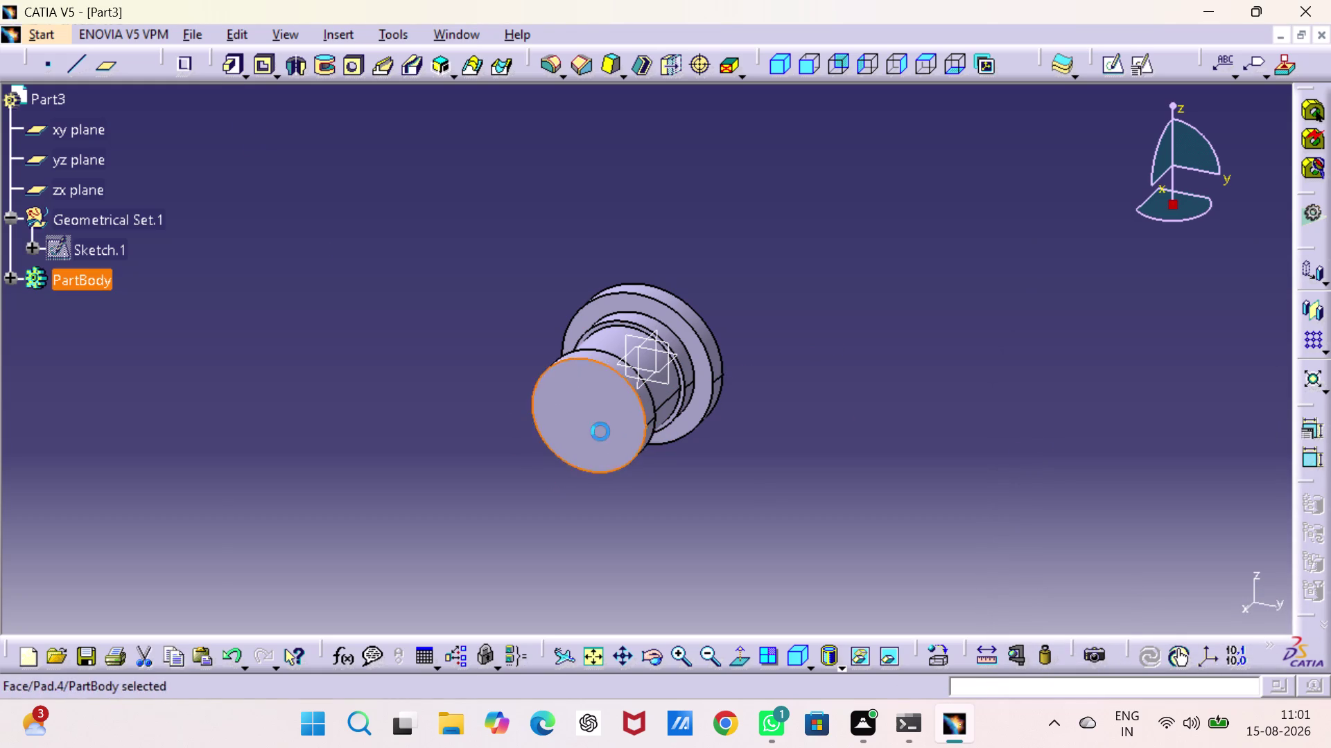
click(1111, 58)
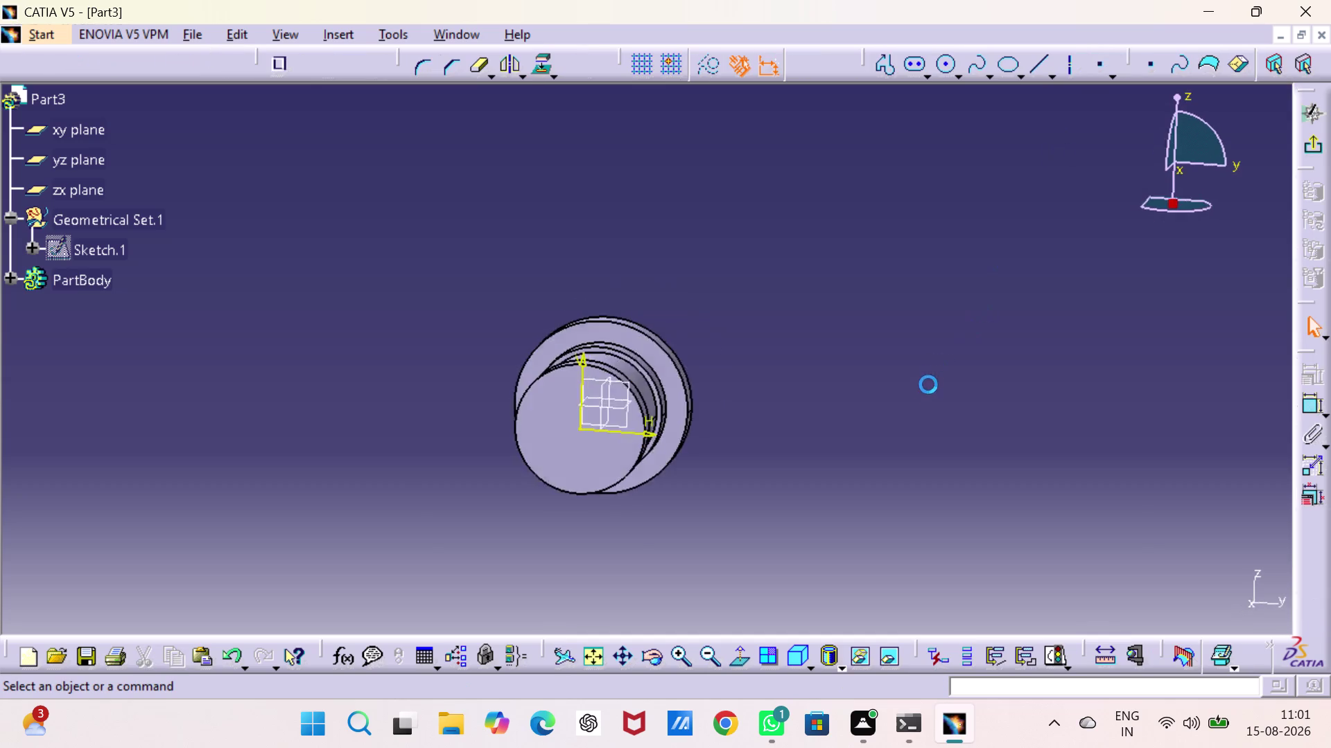
click(666, 437)
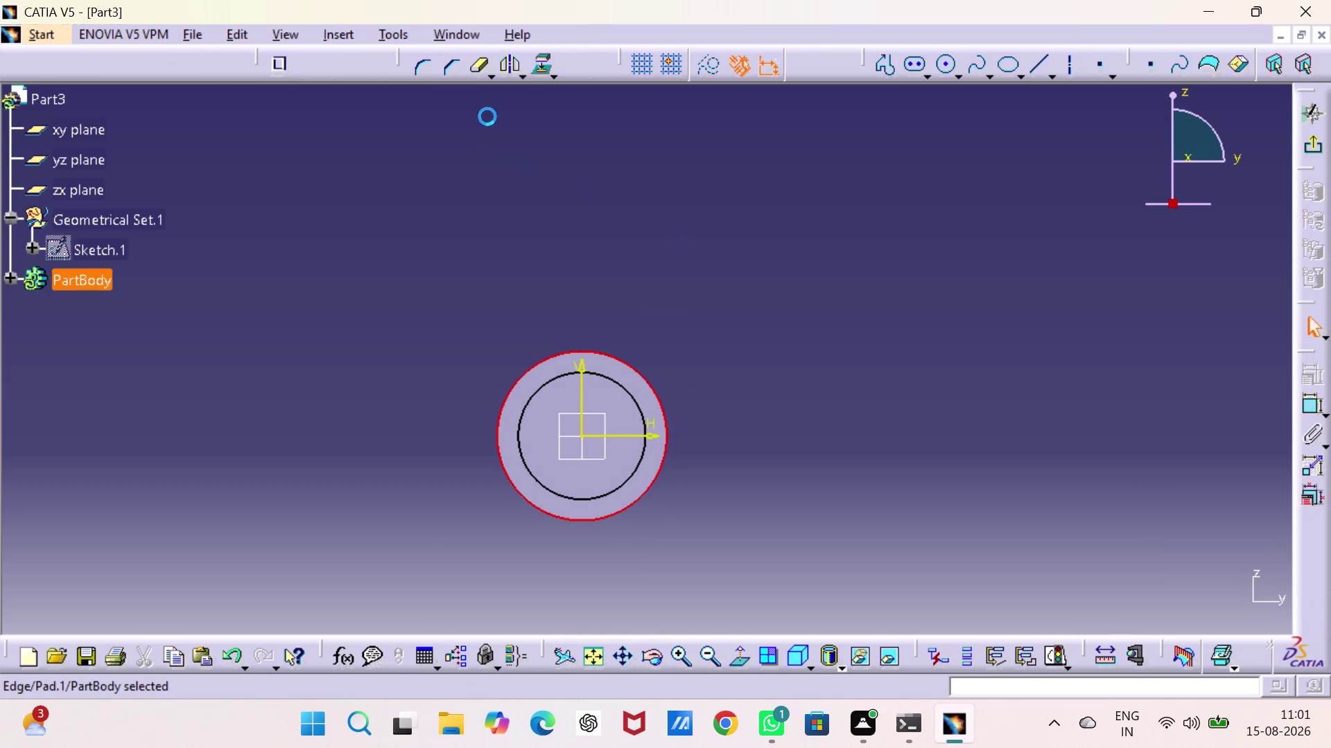
click(541, 66)
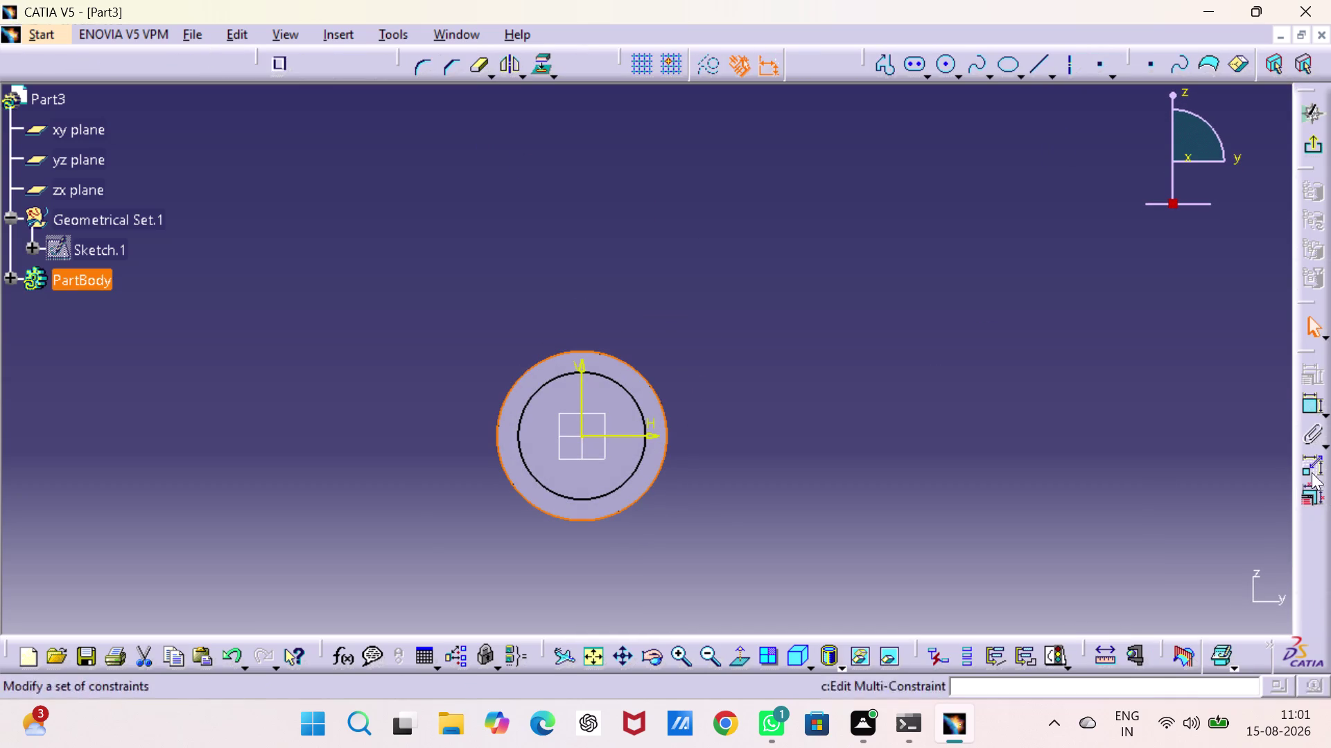
click(1311, 138)
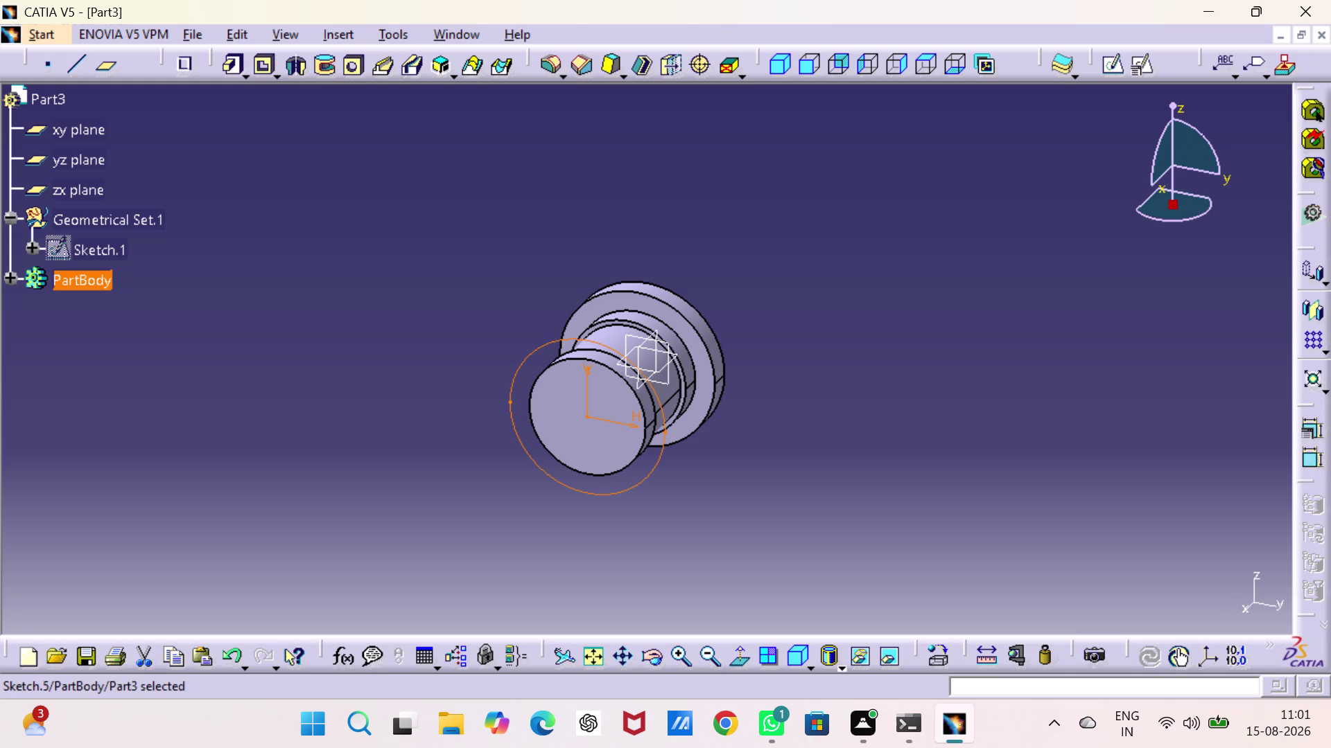
Pad the projected-edge sketch 9 mm.
click(226, 61)
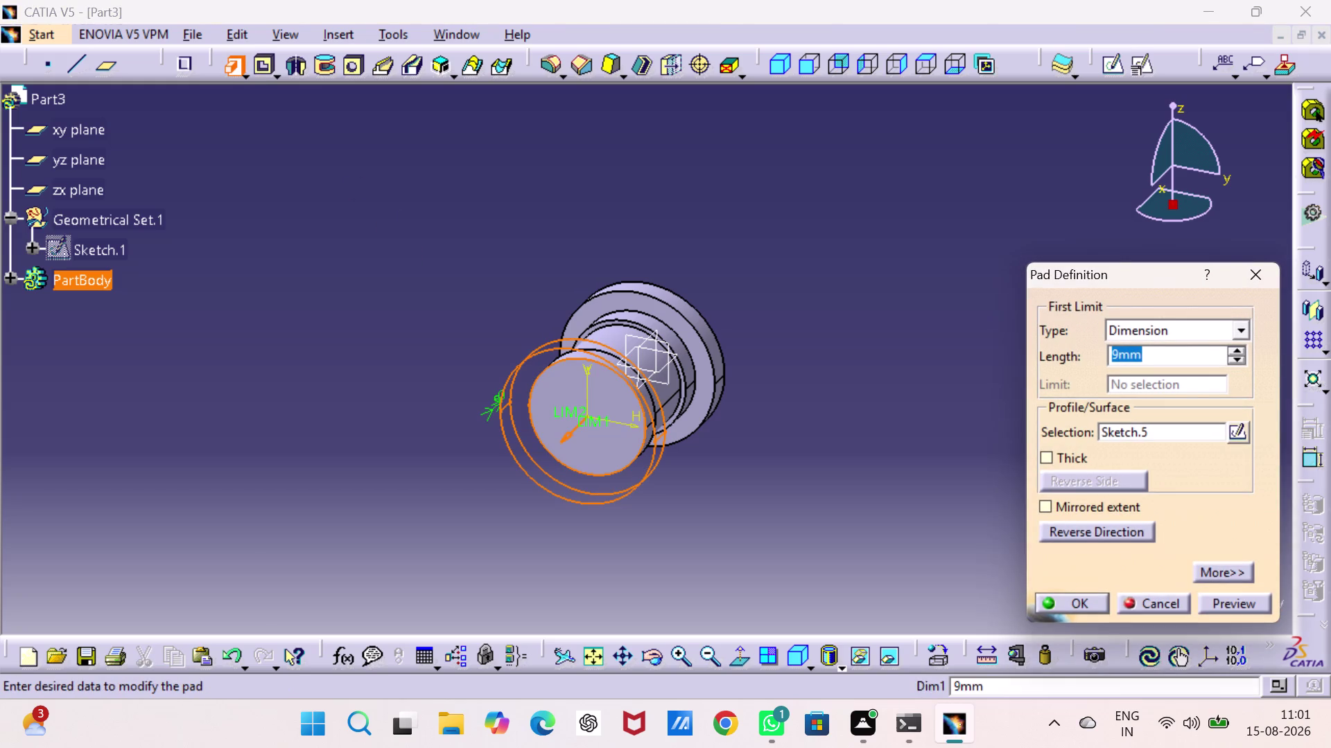
key(9)
key(Return)
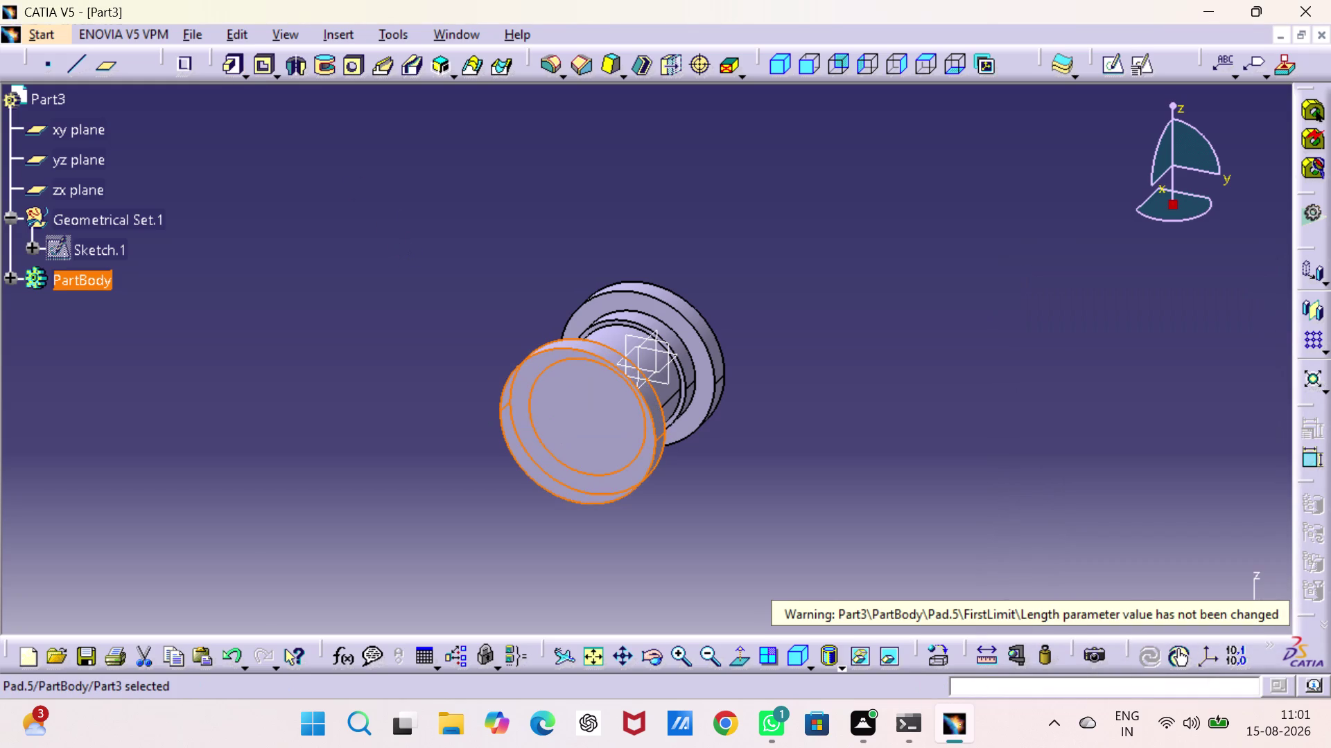
click(1028, 357)
middle_drag(1025, 358, 538, 464)
right_drag(1024, 358, 538, 463)
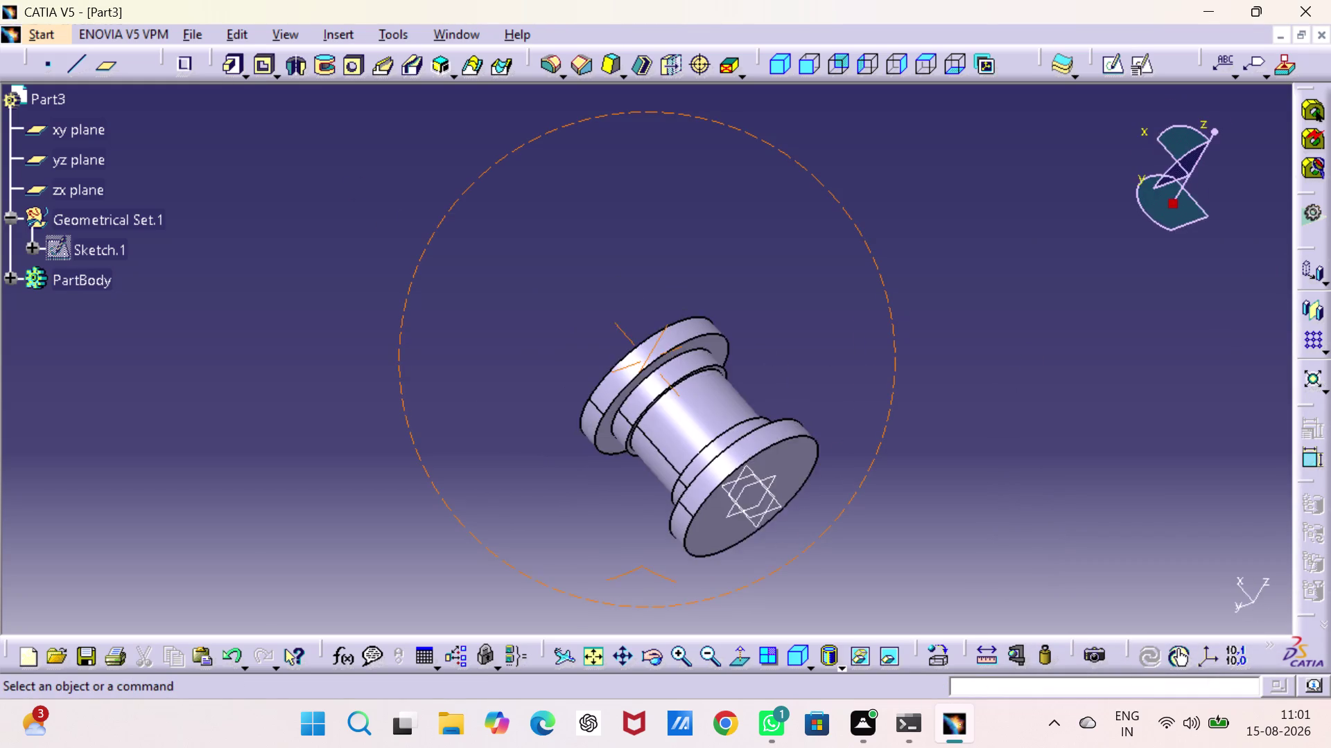
right_drag(538, 463, 1206, 358)
middle_drag(538, 463, 1206, 359)
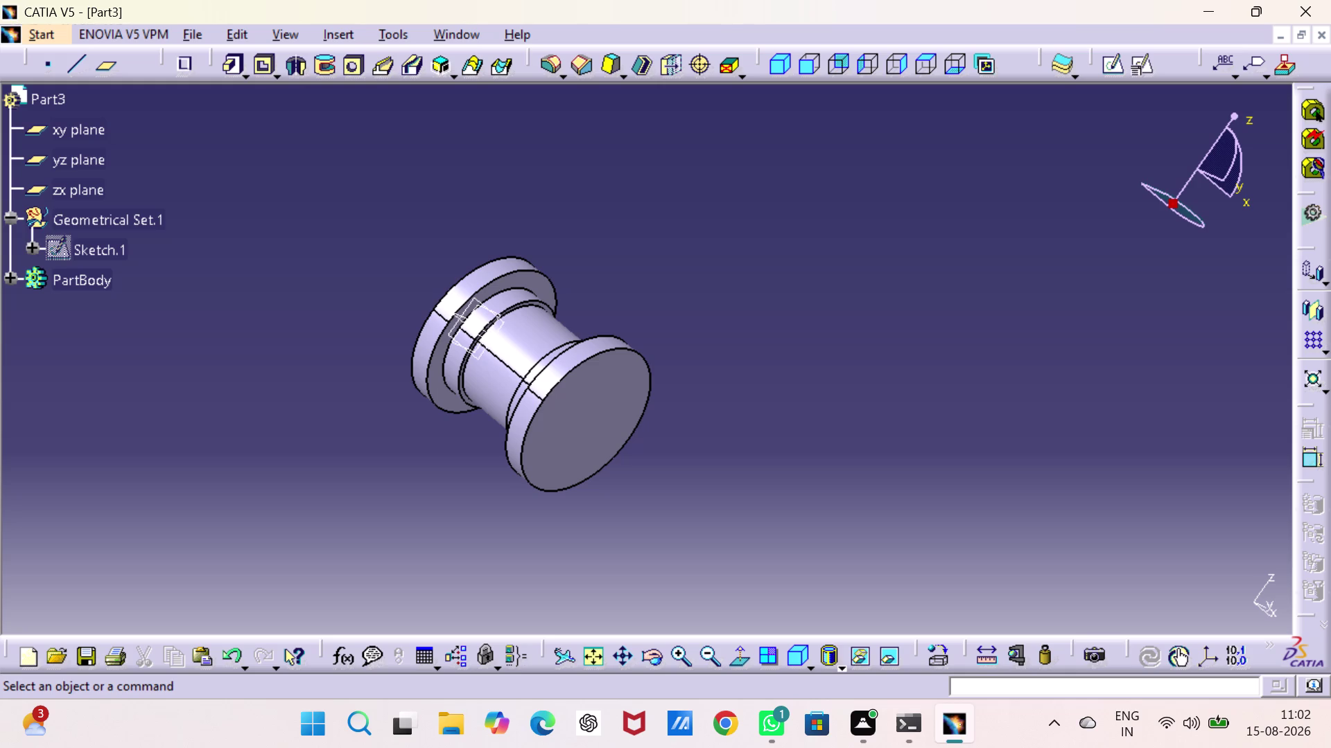
click(574, 428)
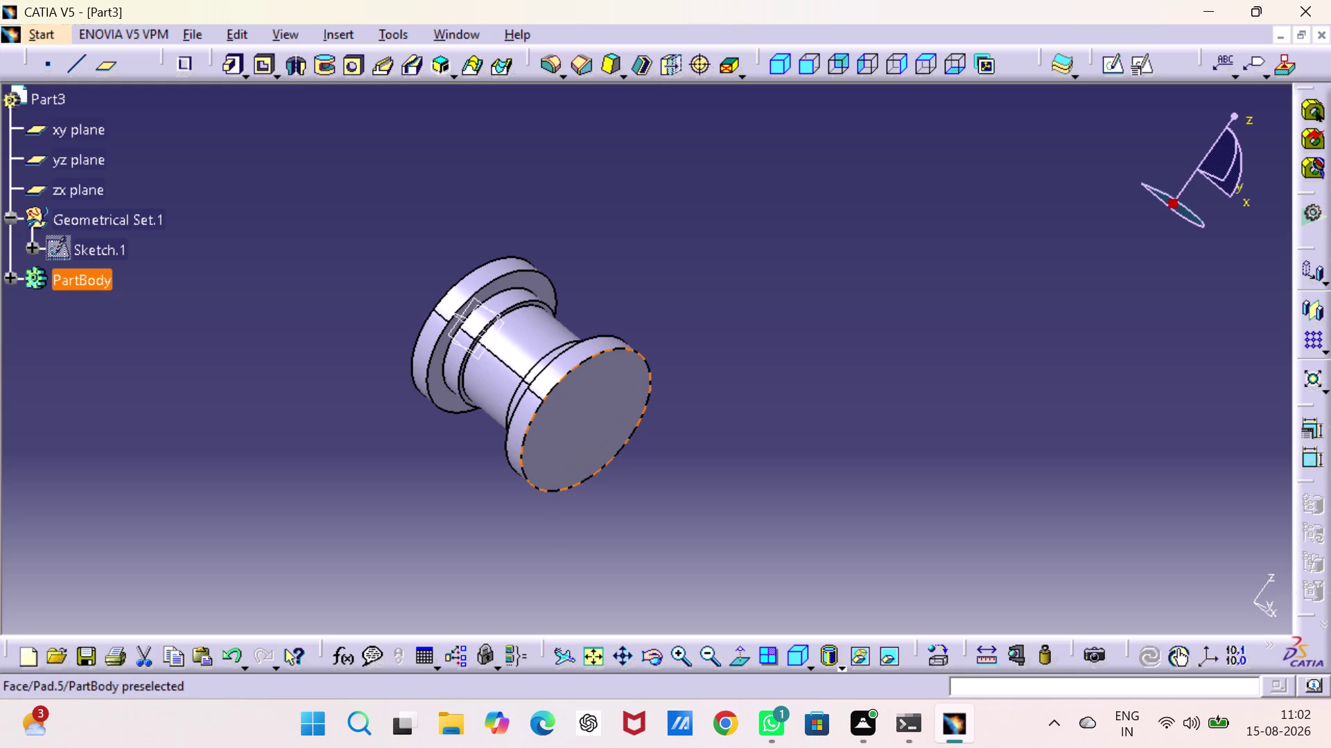
Draw a circle at the flanged end face's origin and open its diameter dimension for editing.
click(1113, 66)
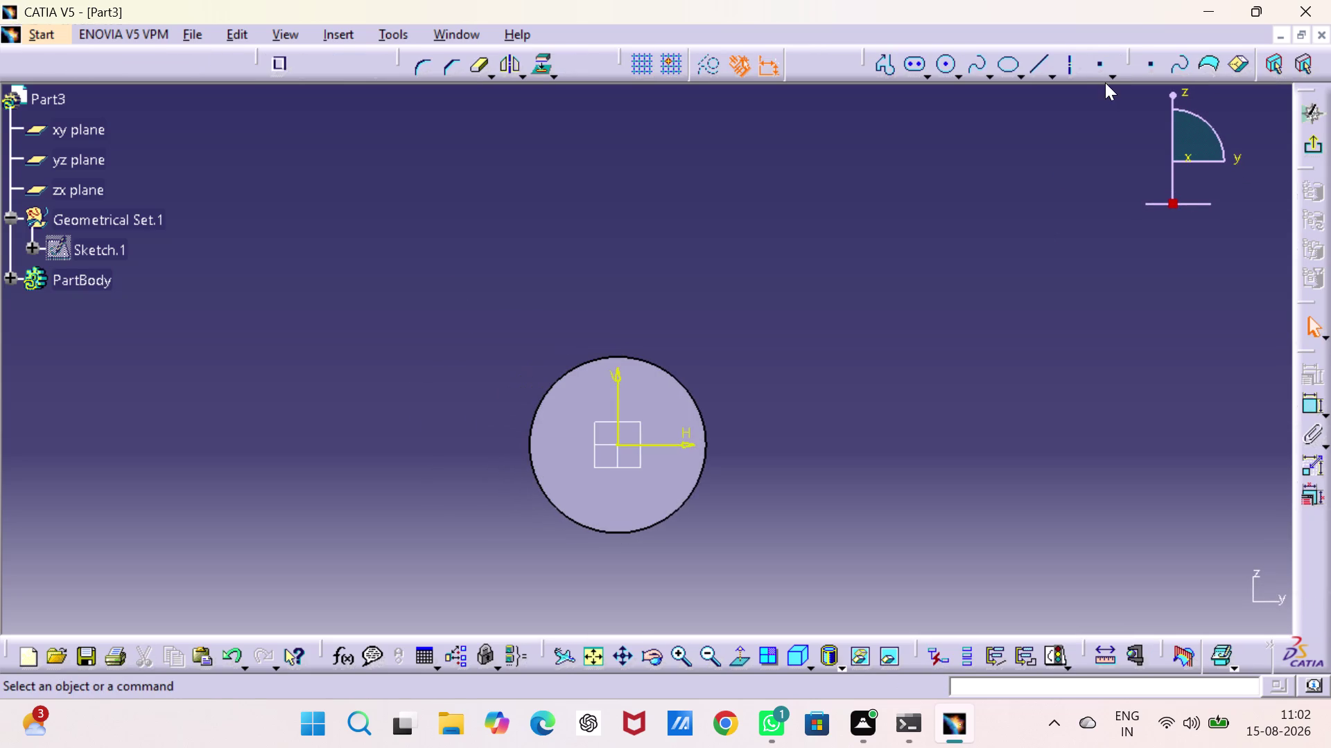
click(938, 63)
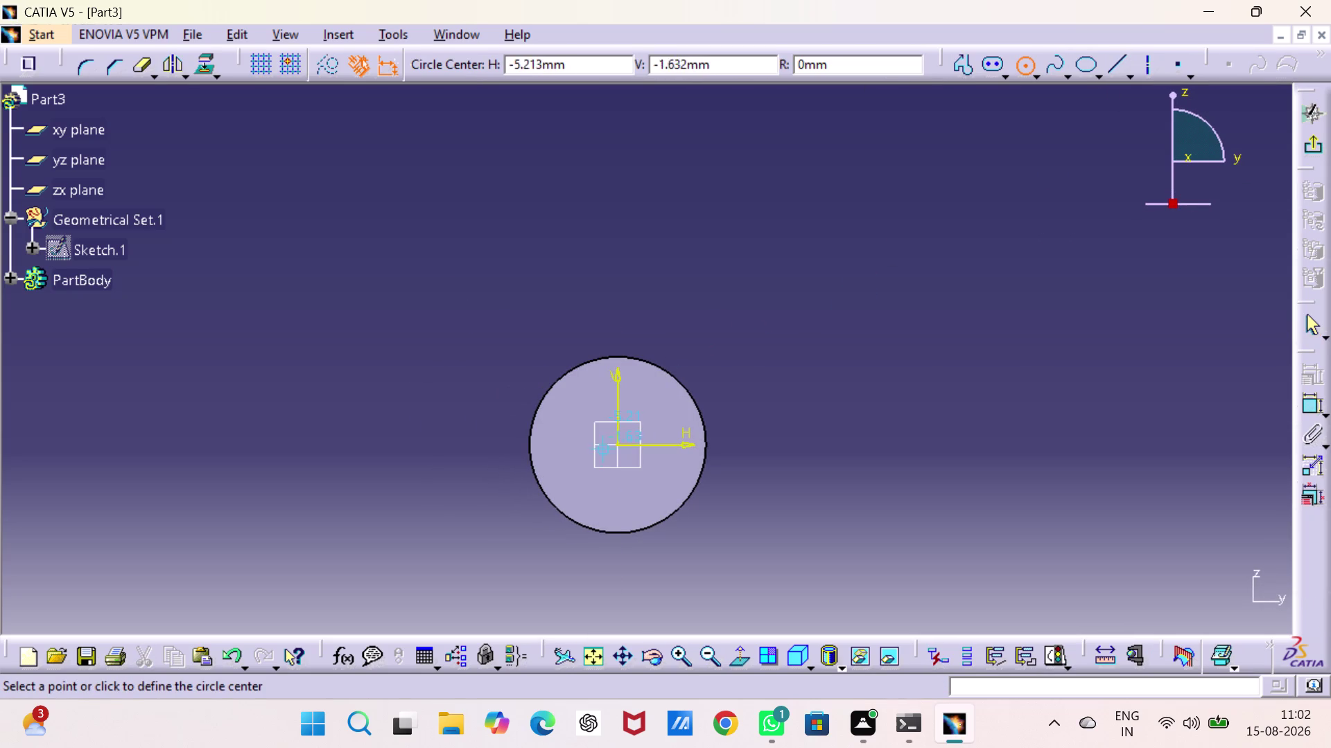
click(620, 447)
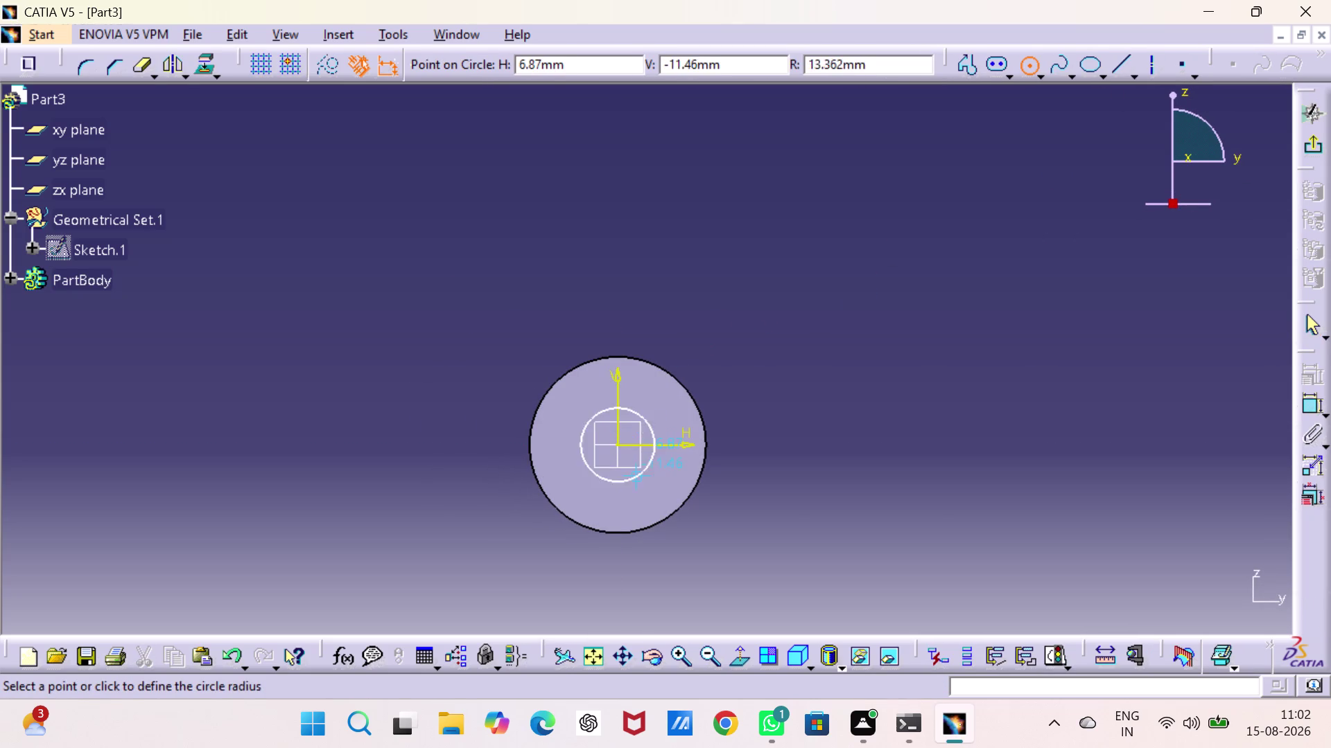
click(640, 494)
click(1301, 410)
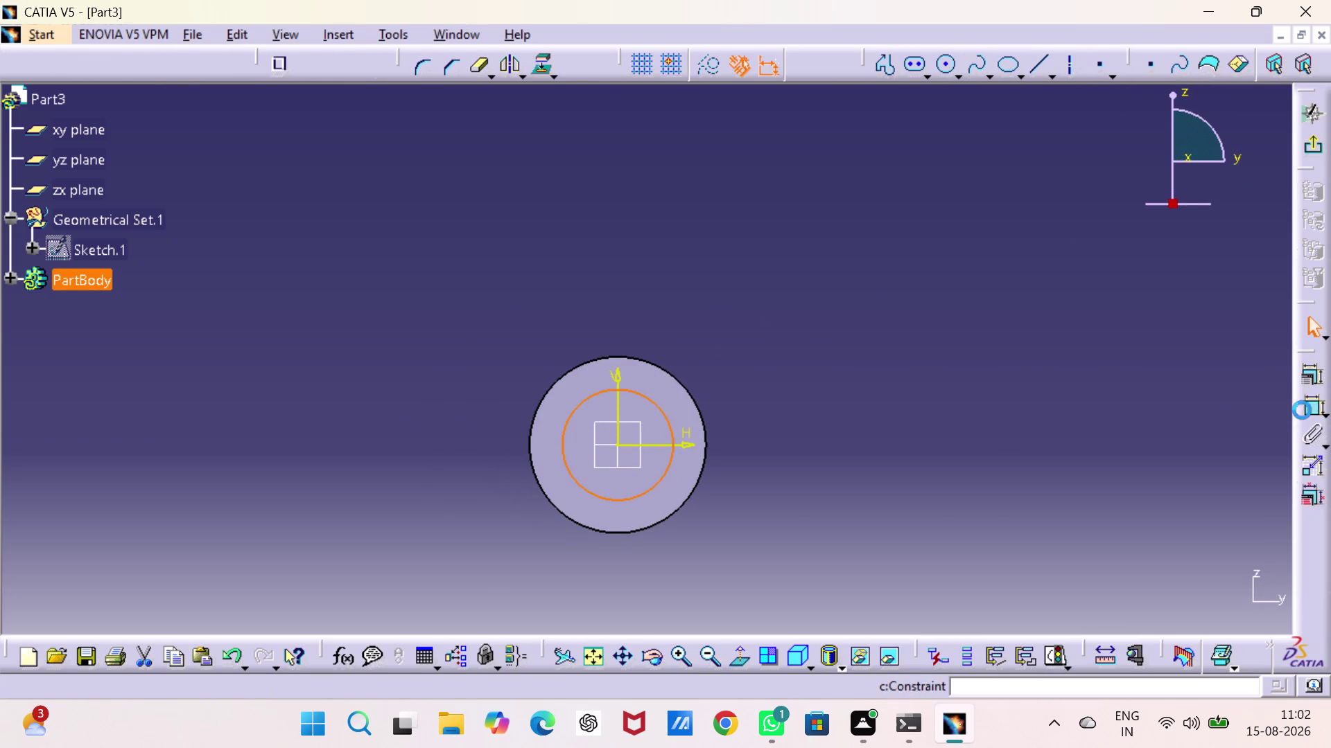
click(884, 384)
double_click(886, 380)
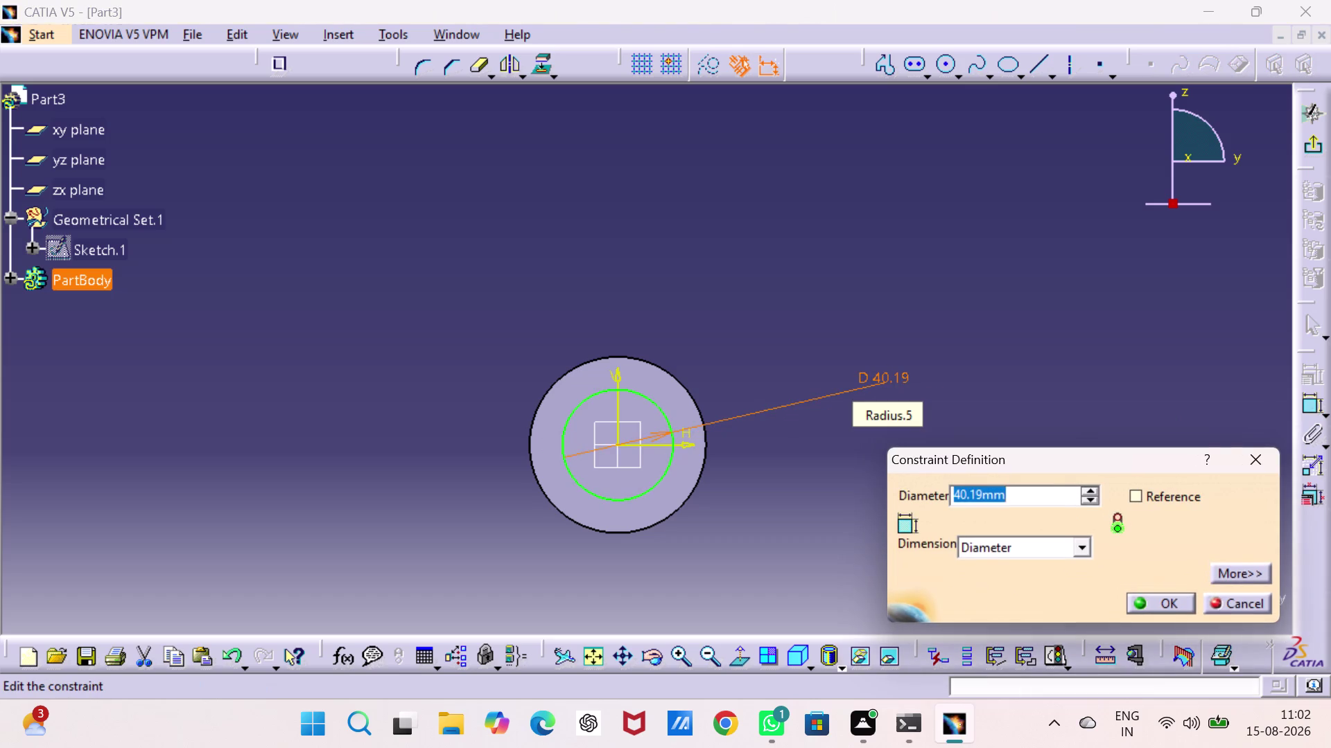
Set the circle's diameter to 32 mm and exit the sketch.
text(32)
key(Return)
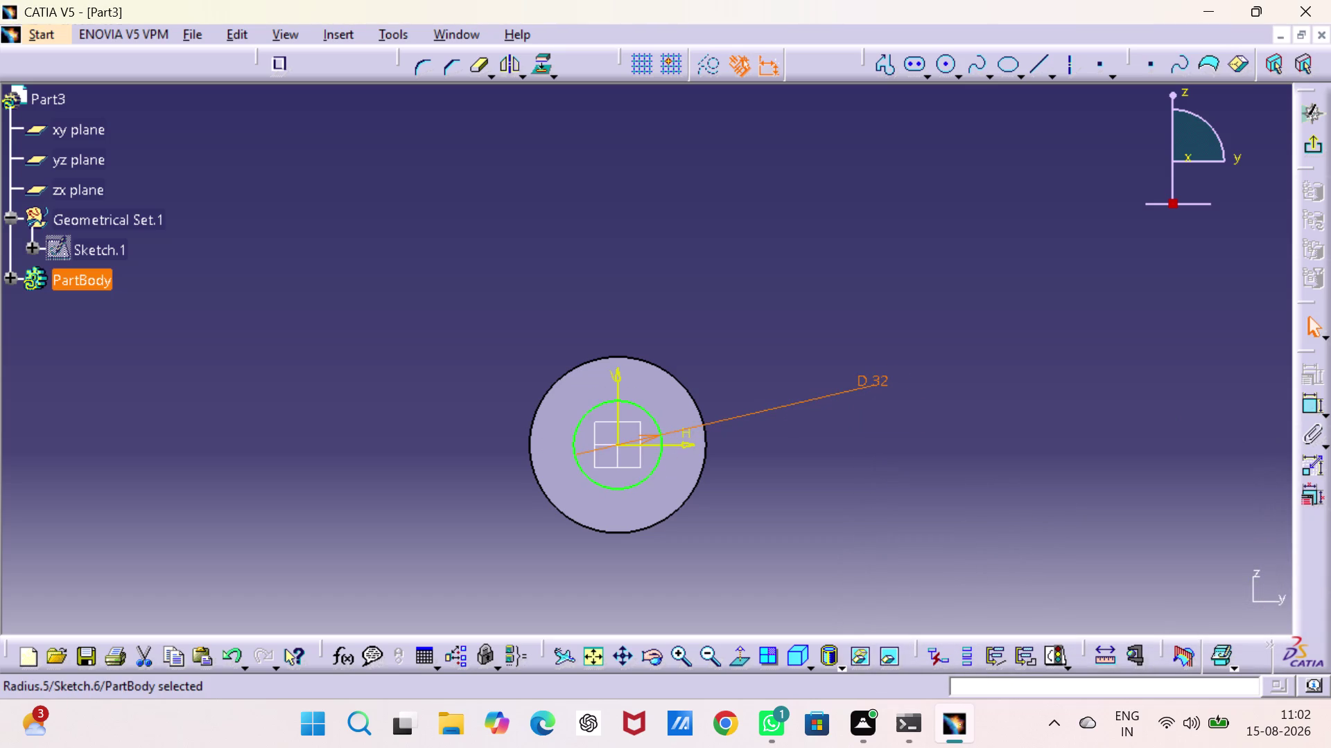
click(1314, 142)
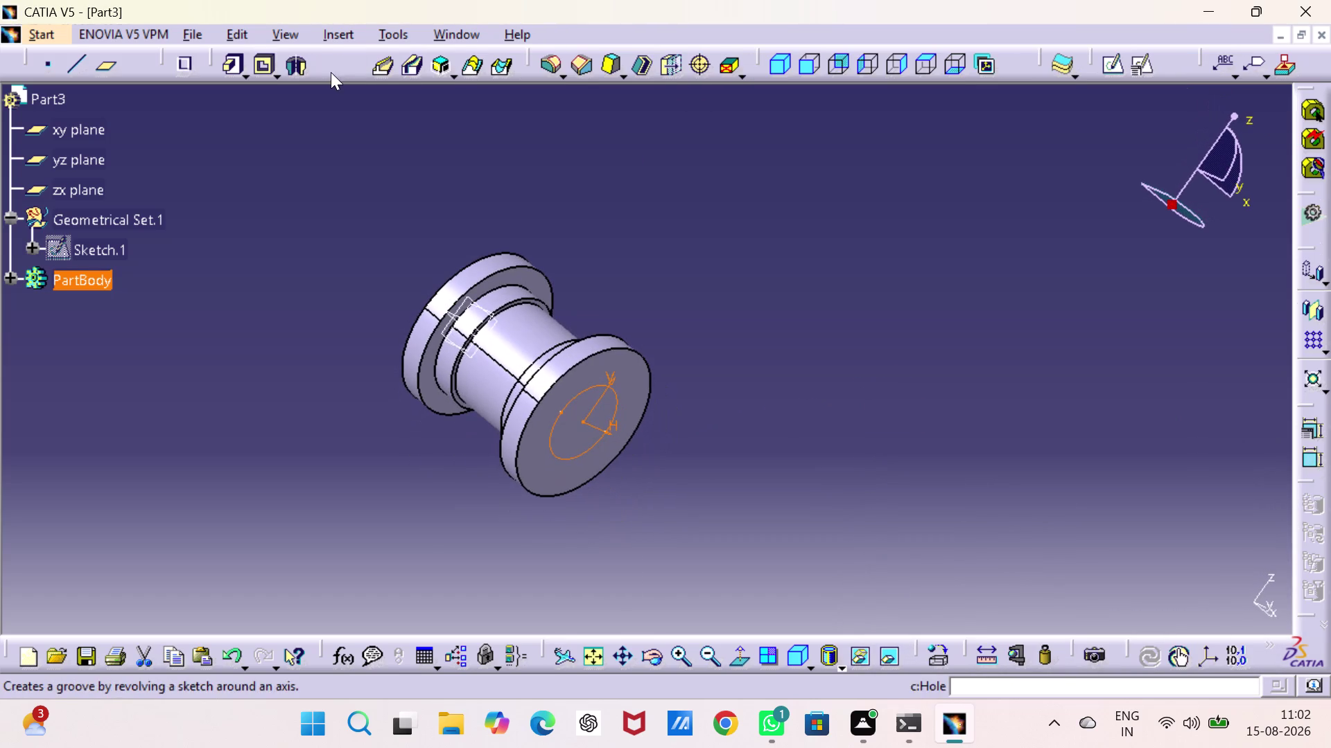
Pocket the 32 mm circle Up to last to bore through the spool.
click(260, 72)
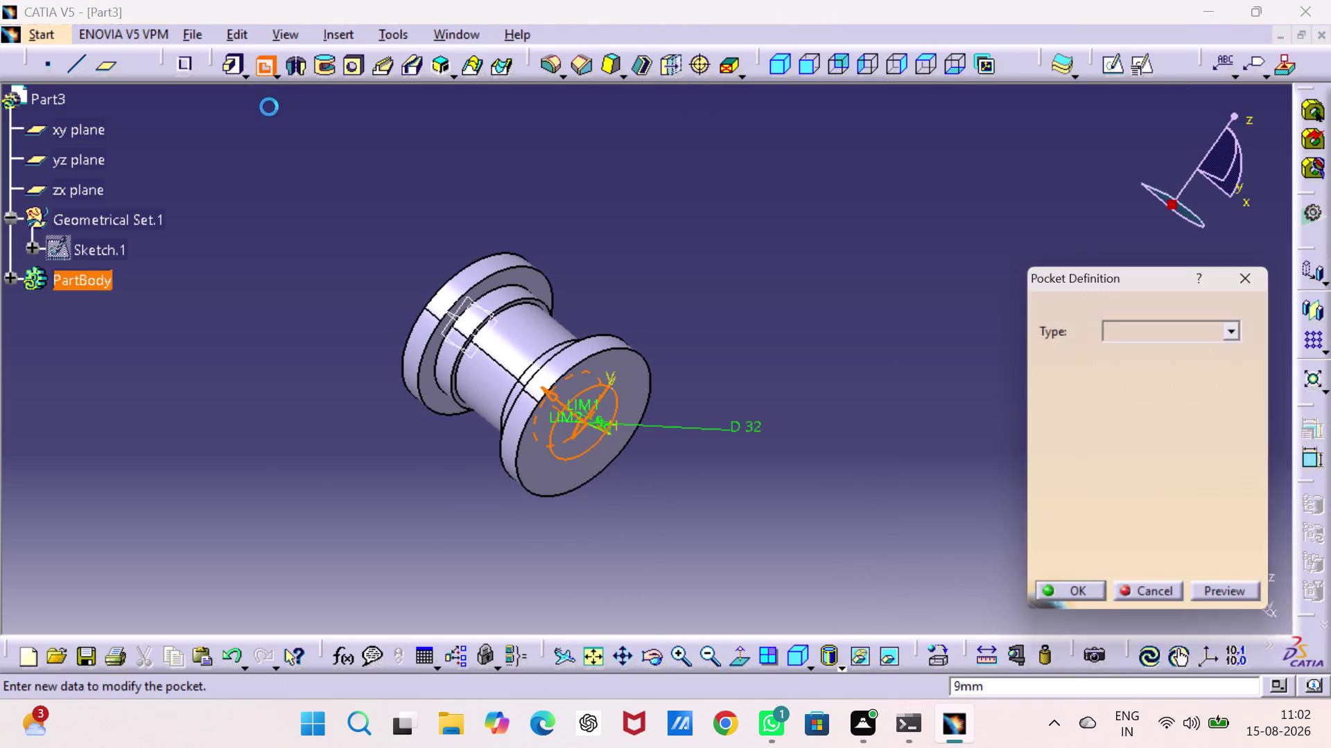
click(1236, 328)
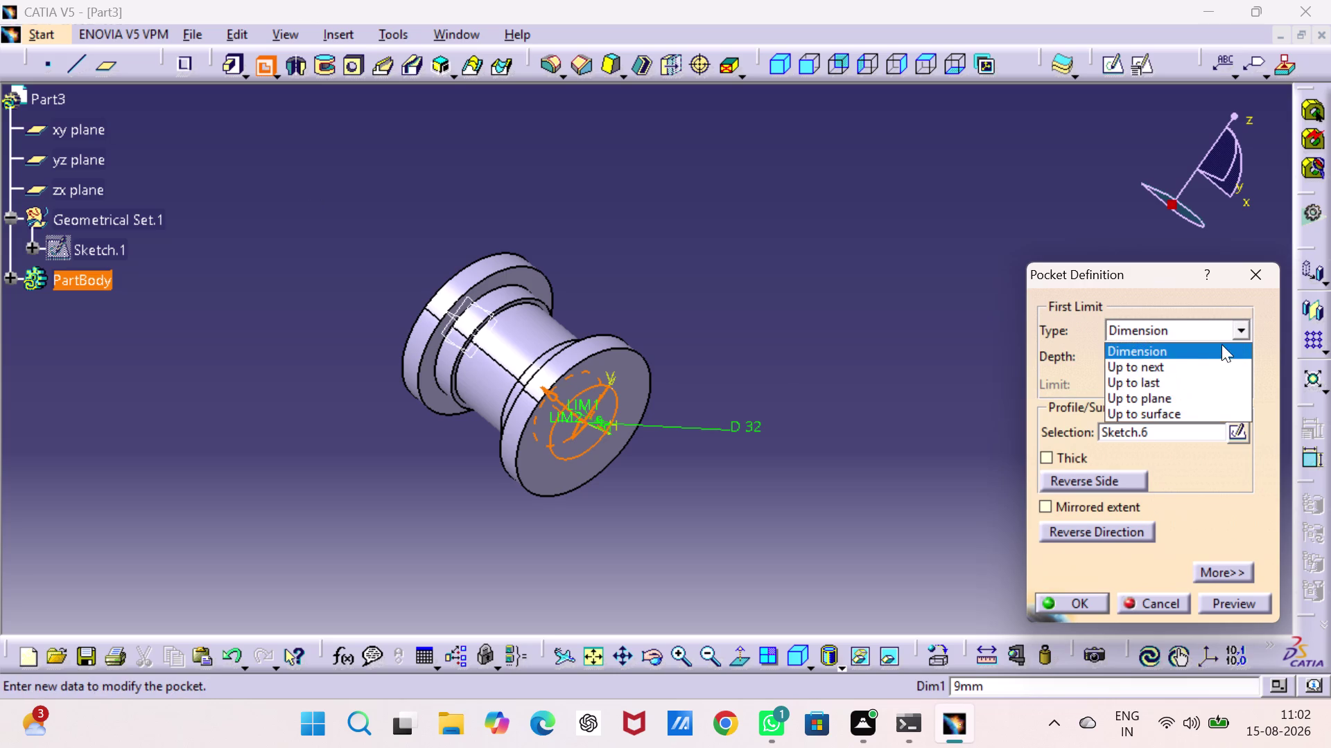
click(1197, 376)
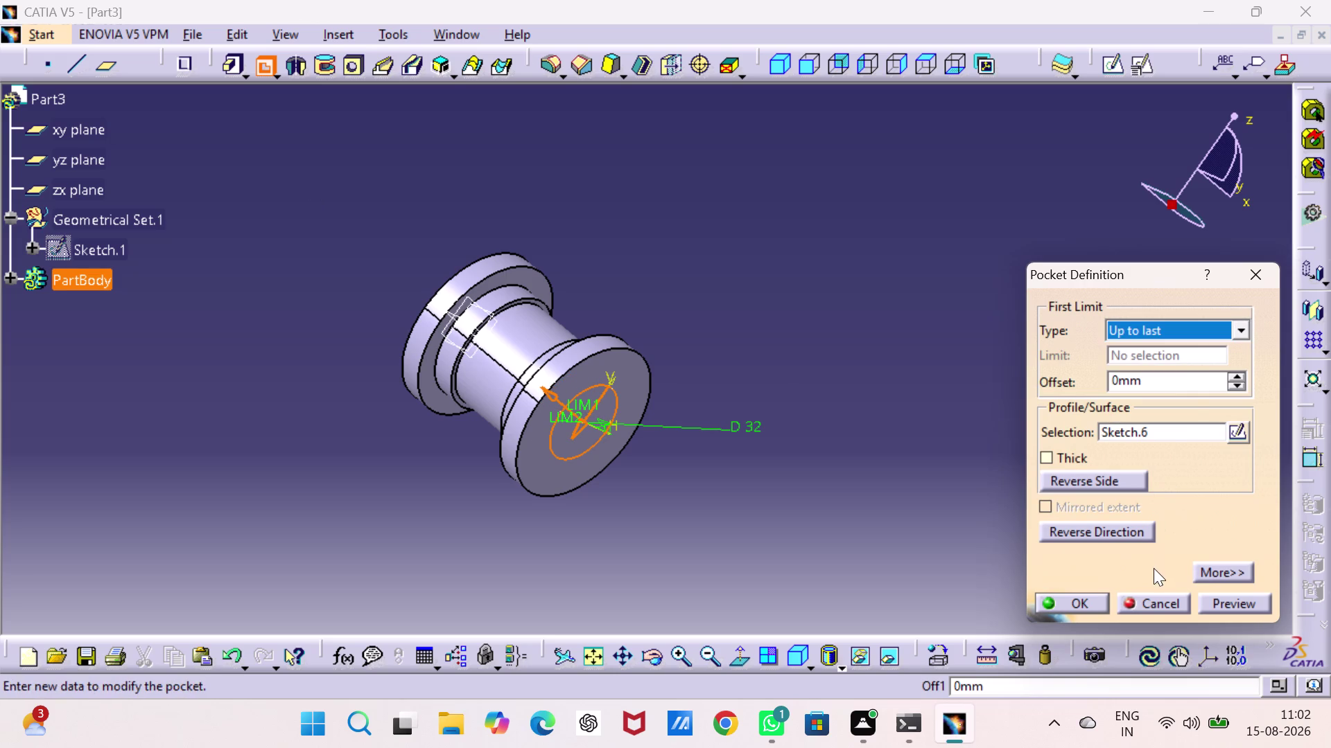
click(1086, 609)
click(816, 521)
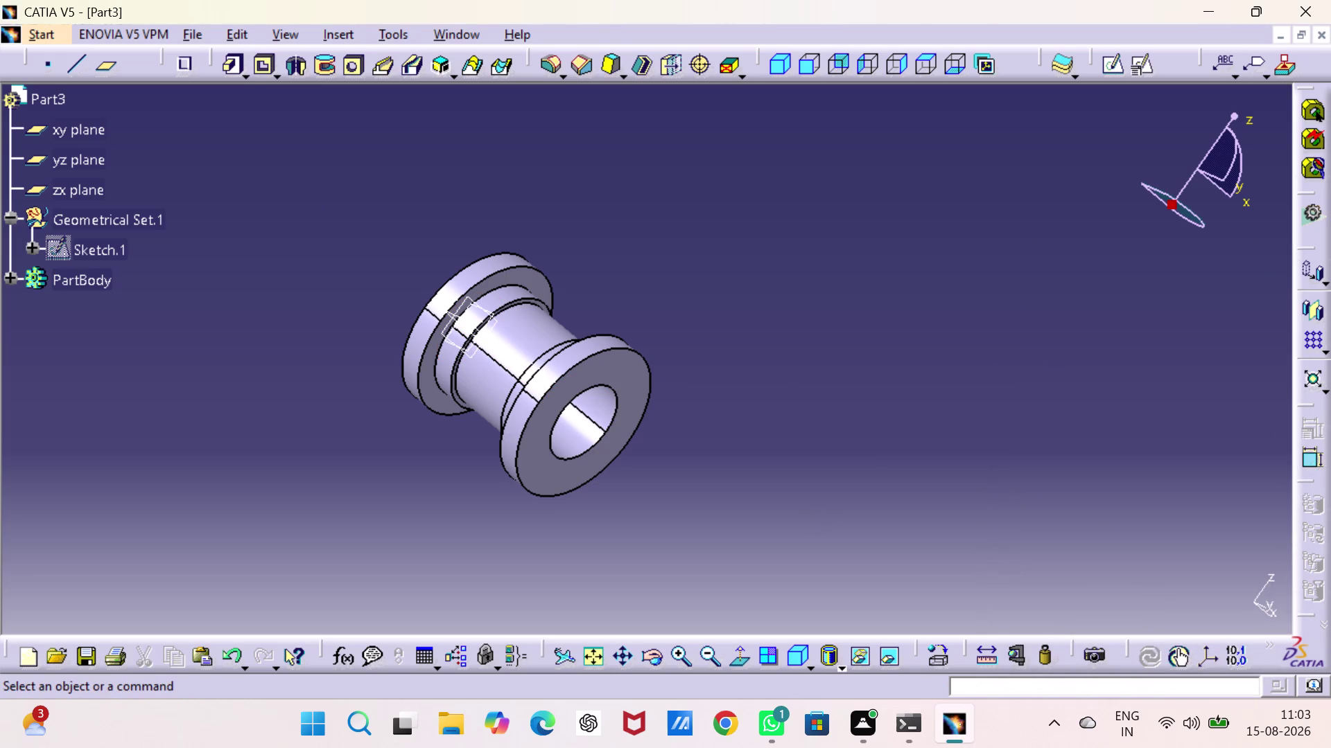
middle_drag(811, 510, 813, 397)
right_drag(811, 509, 813, 398)
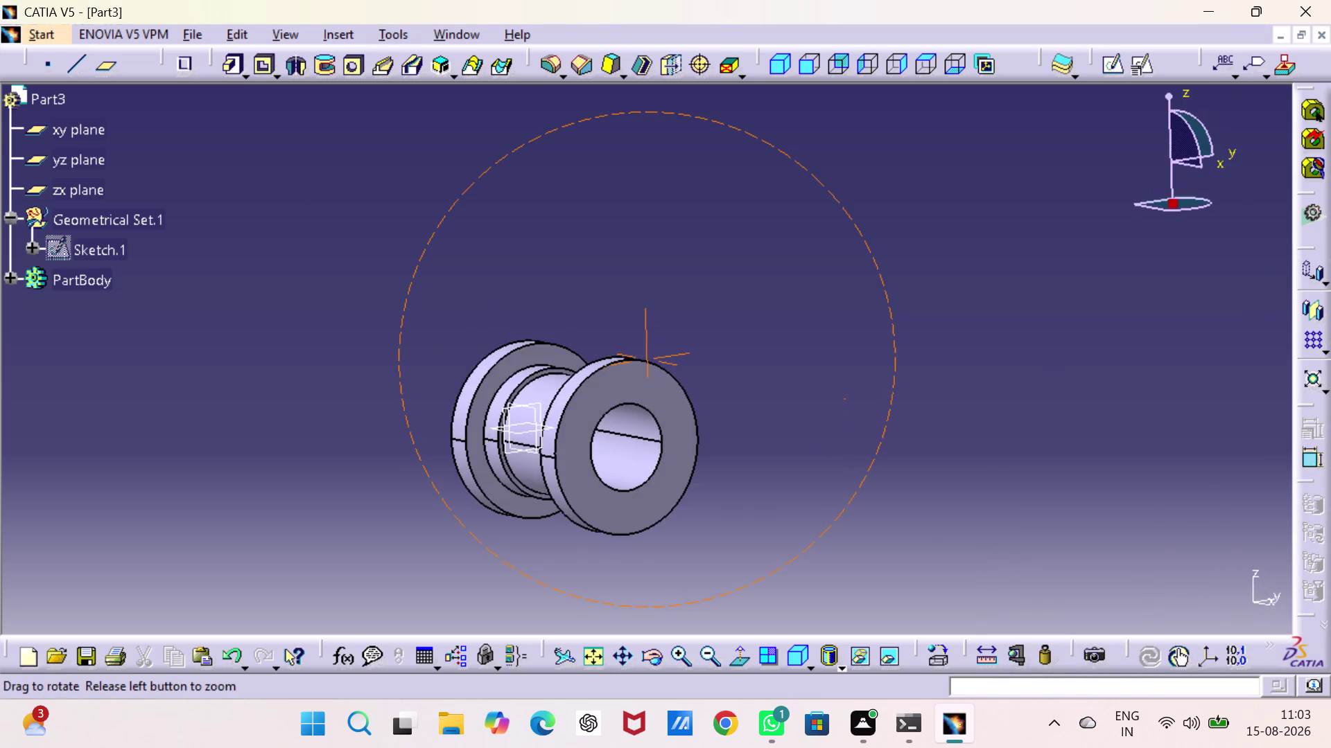
right_drag(813, 398, 900, 323)
middle_drag(813, 397, 900, 323)
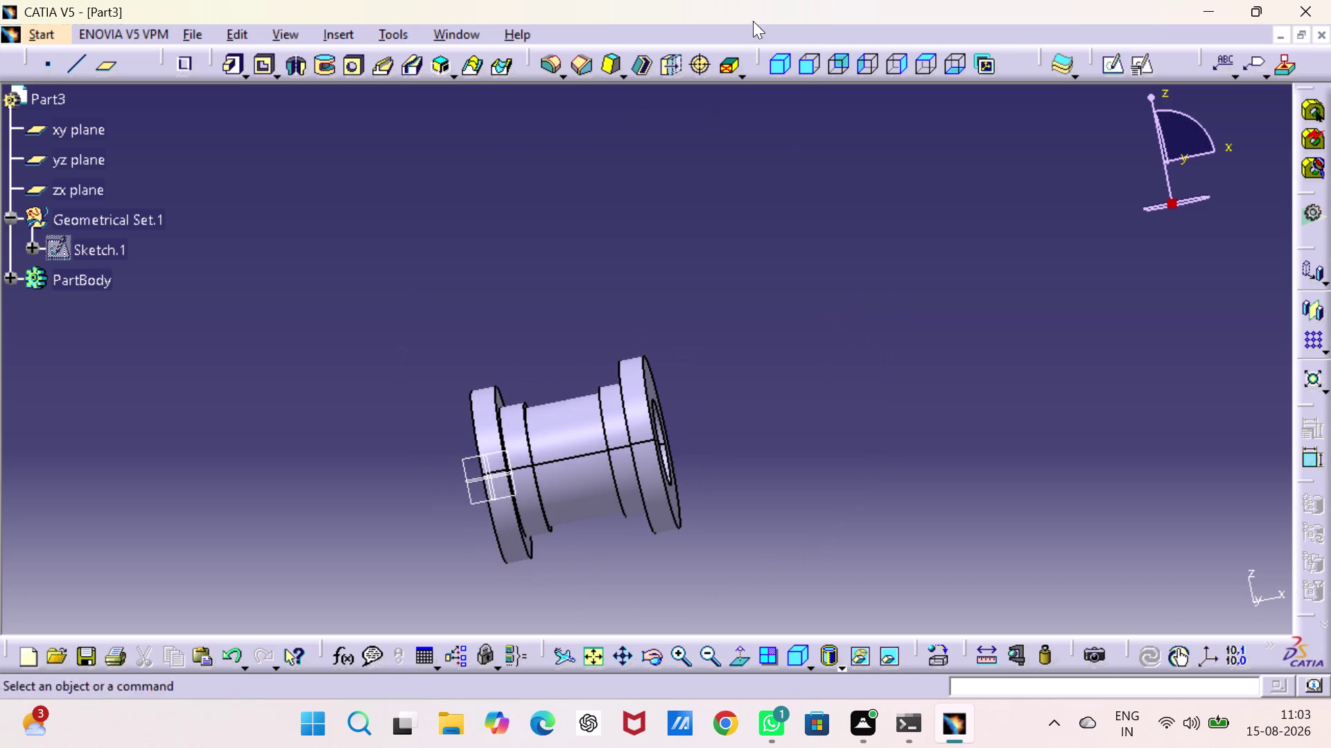
click(806, 64)
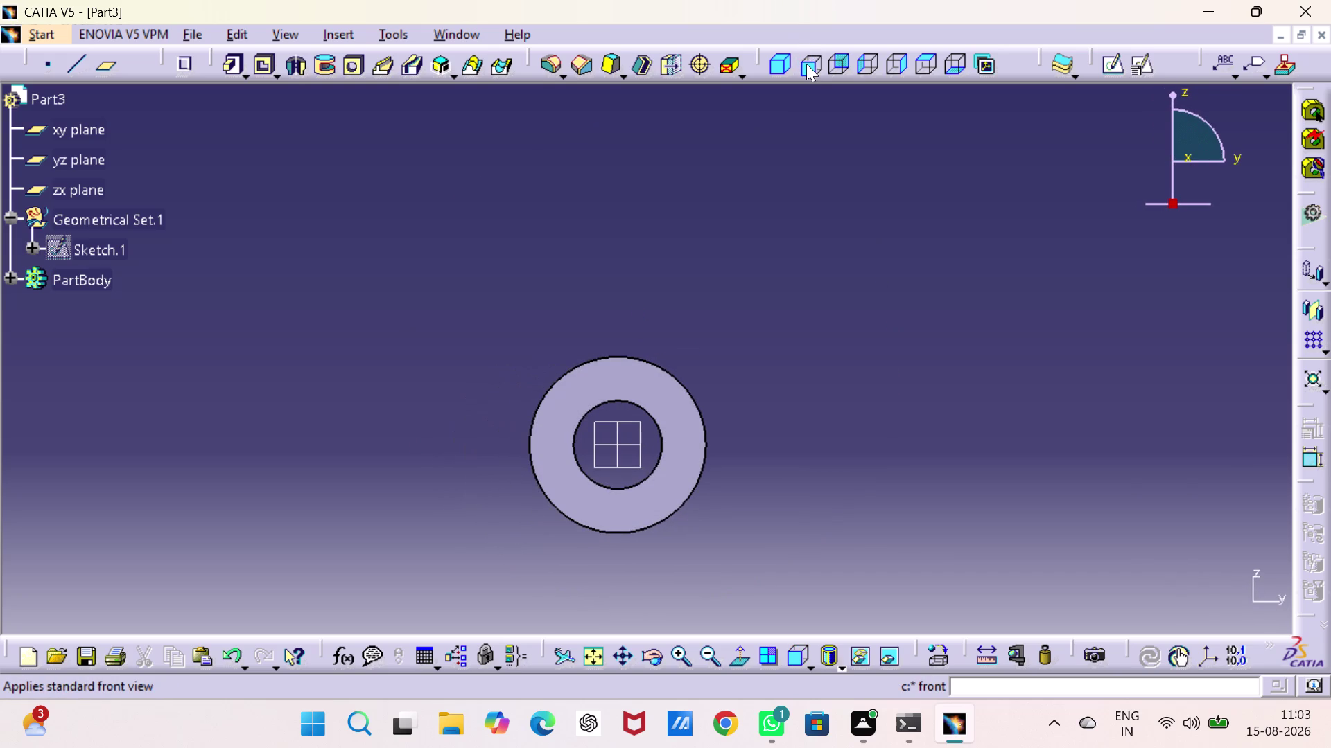
click(847, 68)
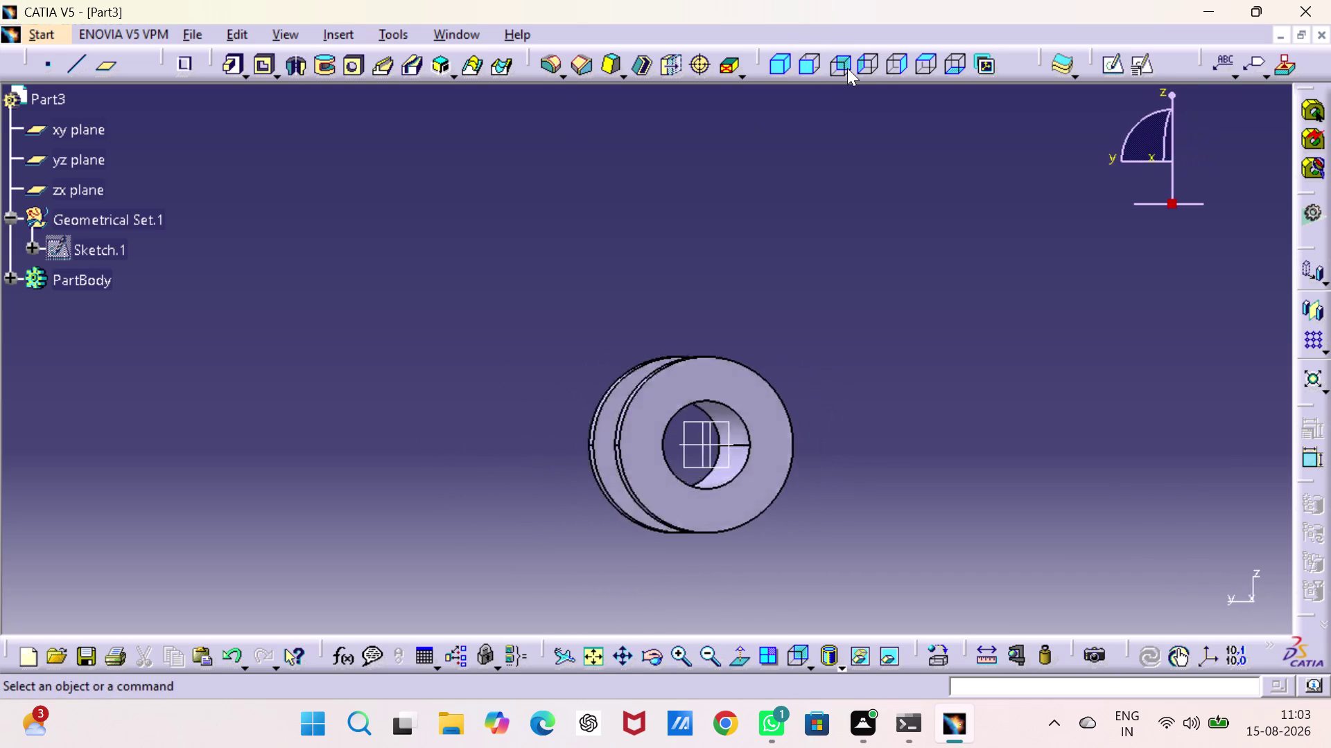
click(879, 68)
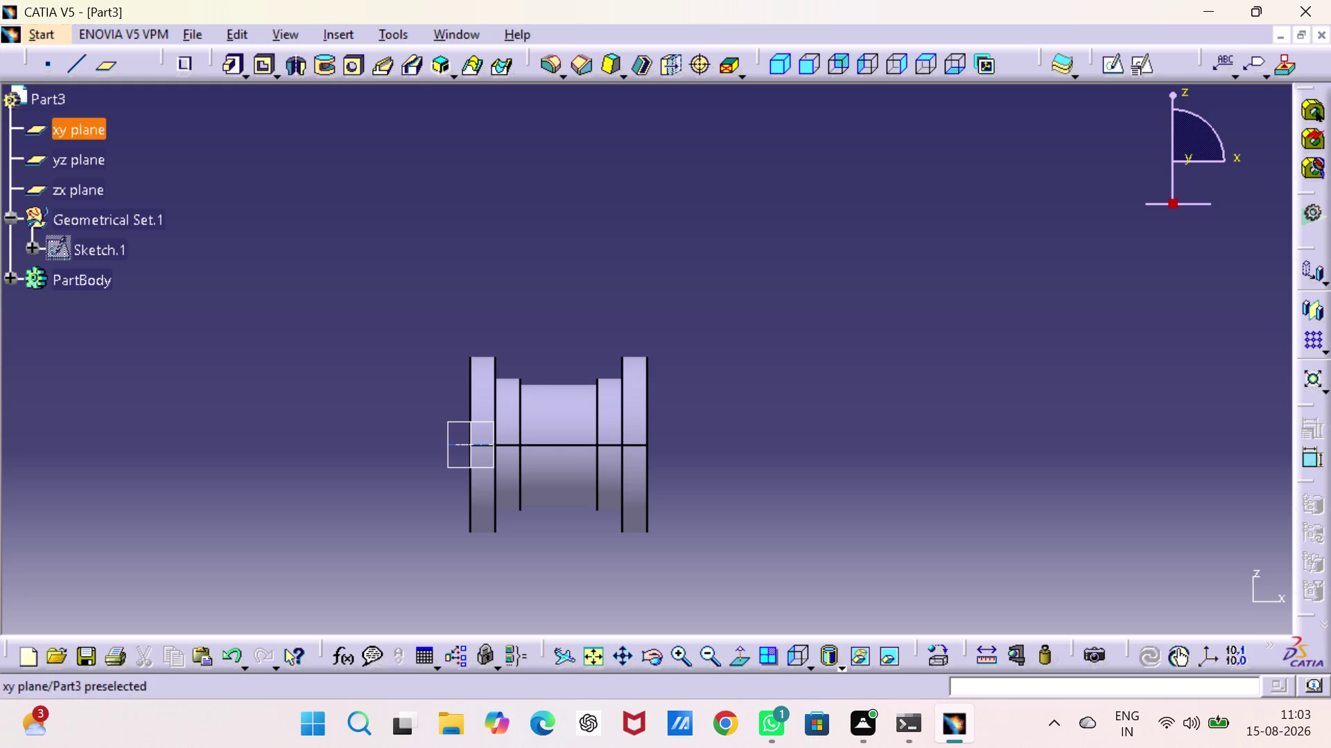
click(47, 56)
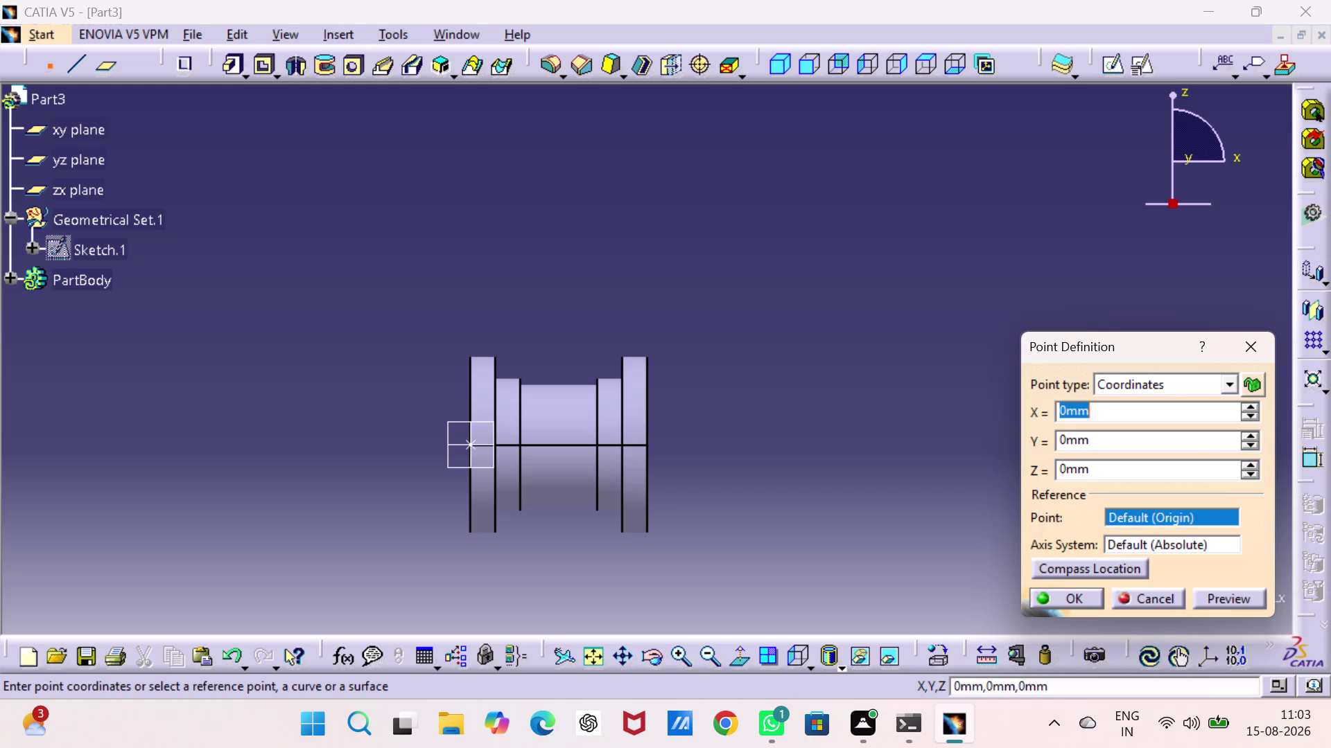
Undo the stray point and switch to a side view of the spool.
click(1248, 333)
key(ctrl+z)
key(ctrl+z)
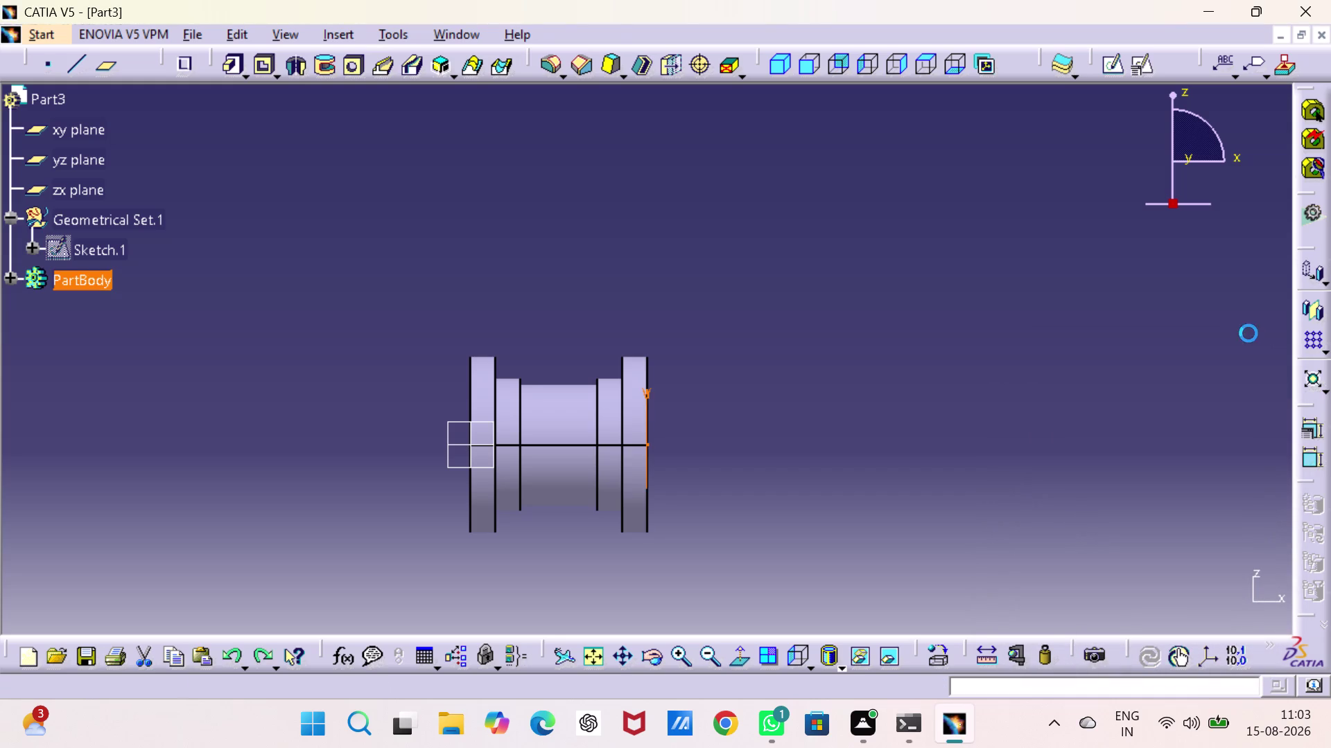
middle_drag(1235, 235, 1222, 268)
middle_drag(1212, 286, 1102, 430)
right_drag(1211, 286, 1102, 430)
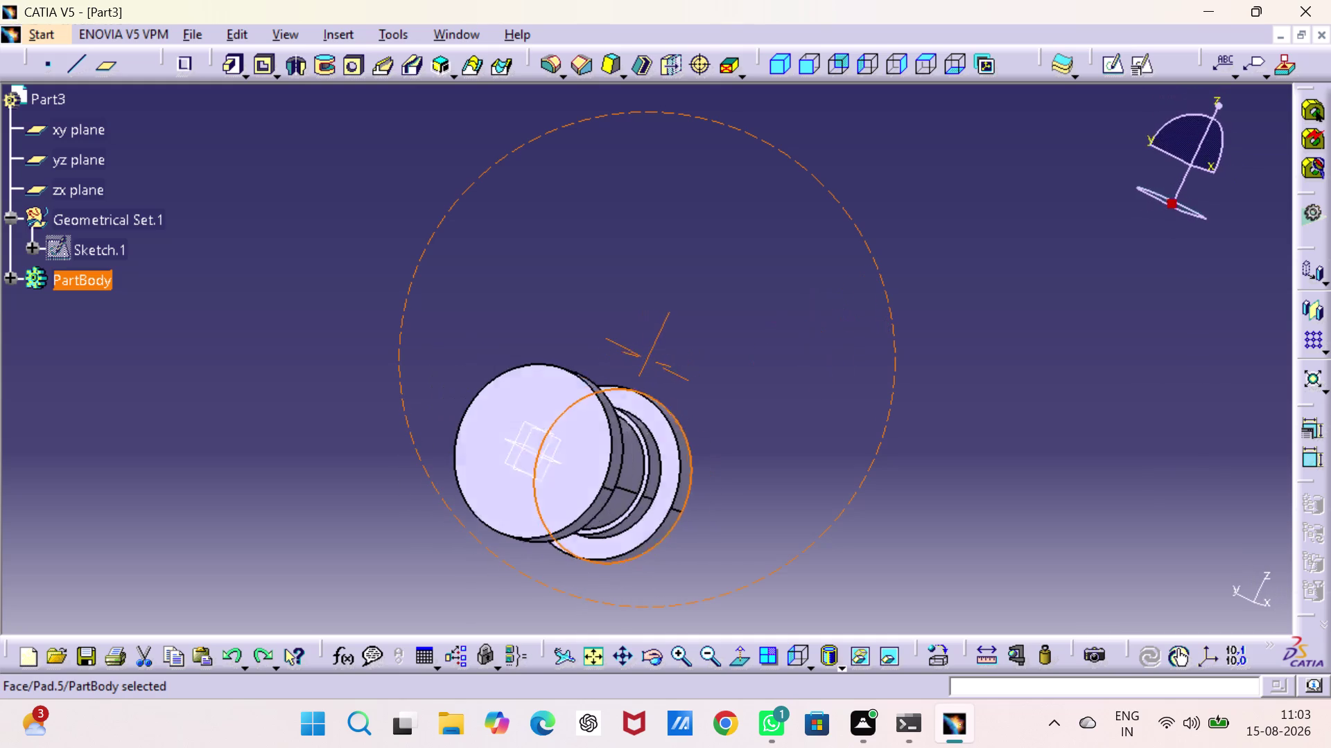
right_drag(1102, 430, 853, 393)
middle_drag(1102, 431, 853, 393)
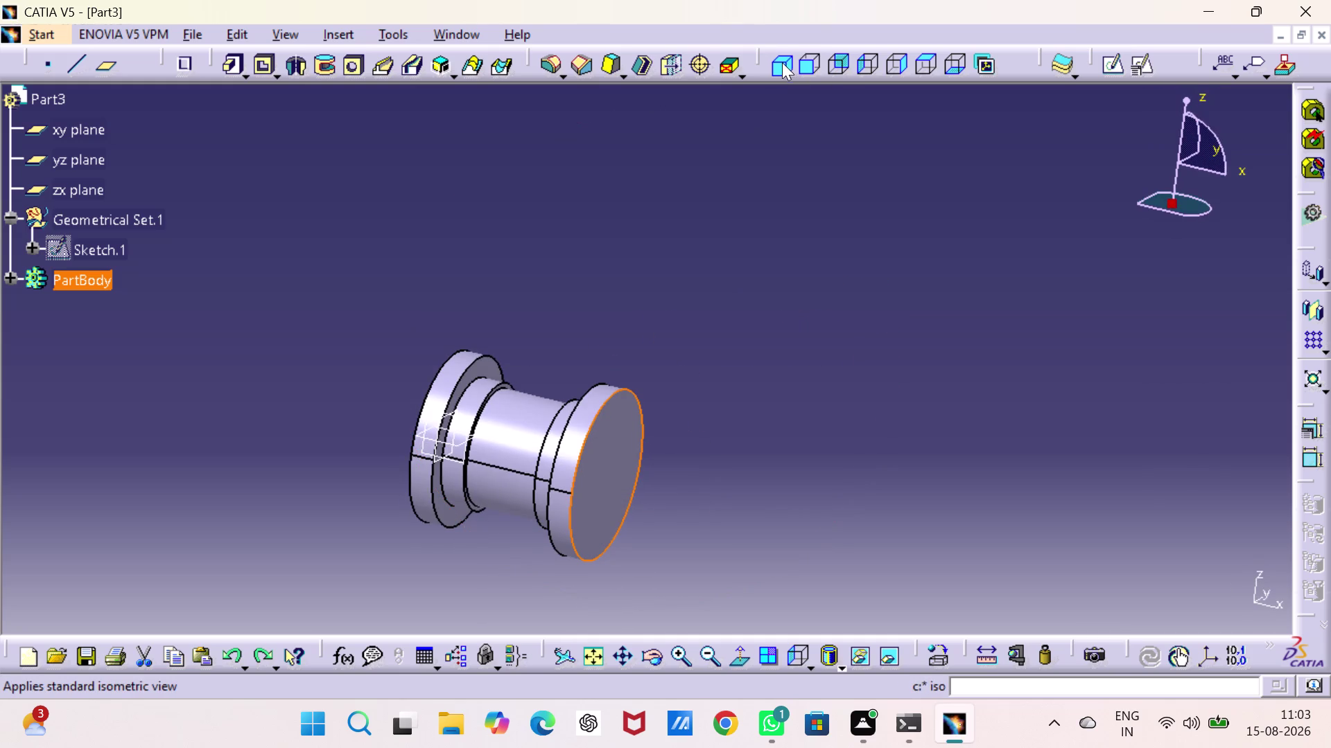
click(782, 62)
click(808, 58)
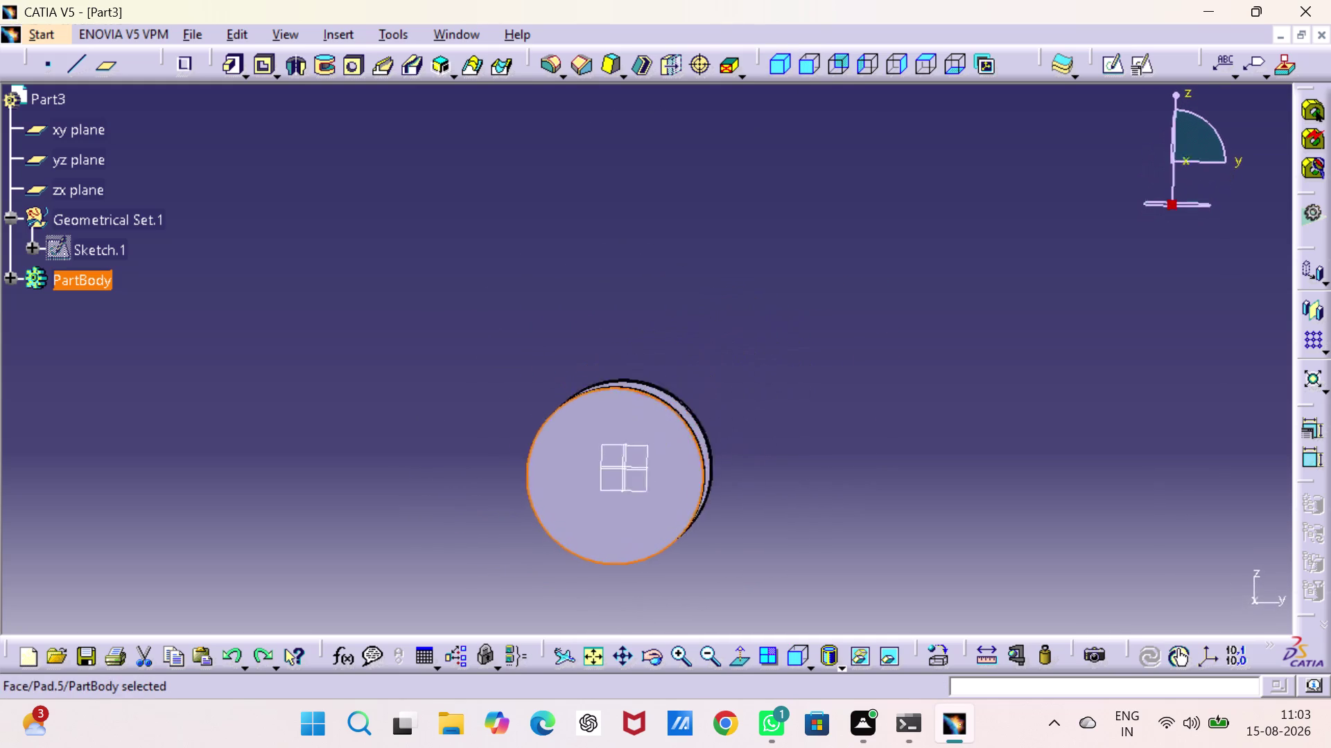
click(877, 63)
click(874, 185)
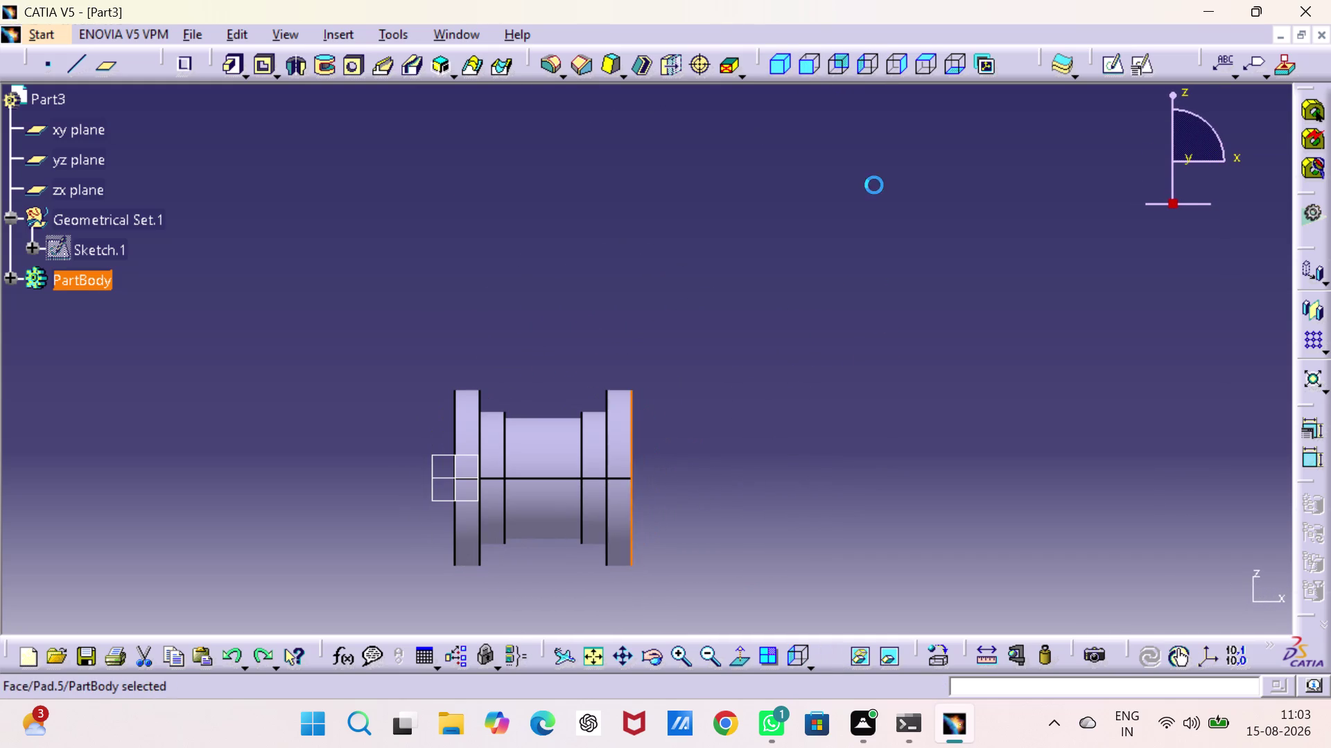
Create a coordinate point at X 32 mm, Y 0, Z 0.
click(47, 62)
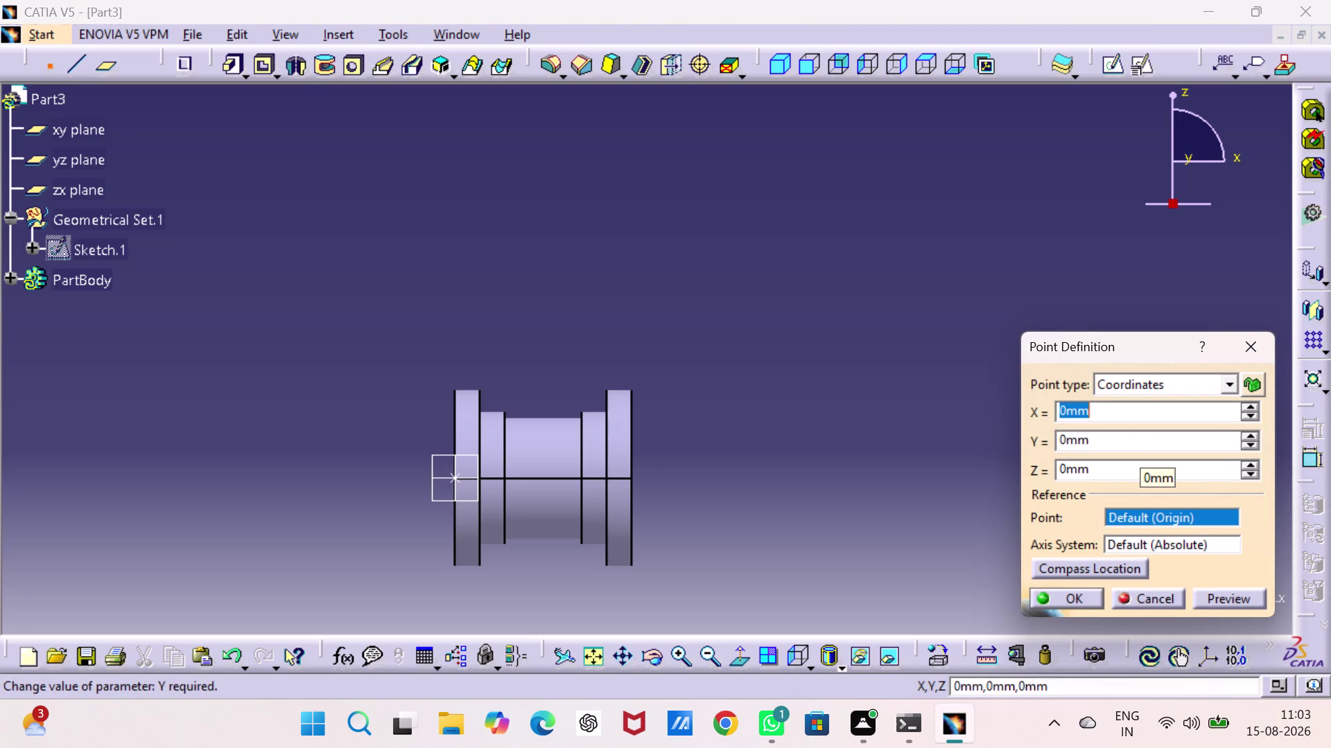
text(32)
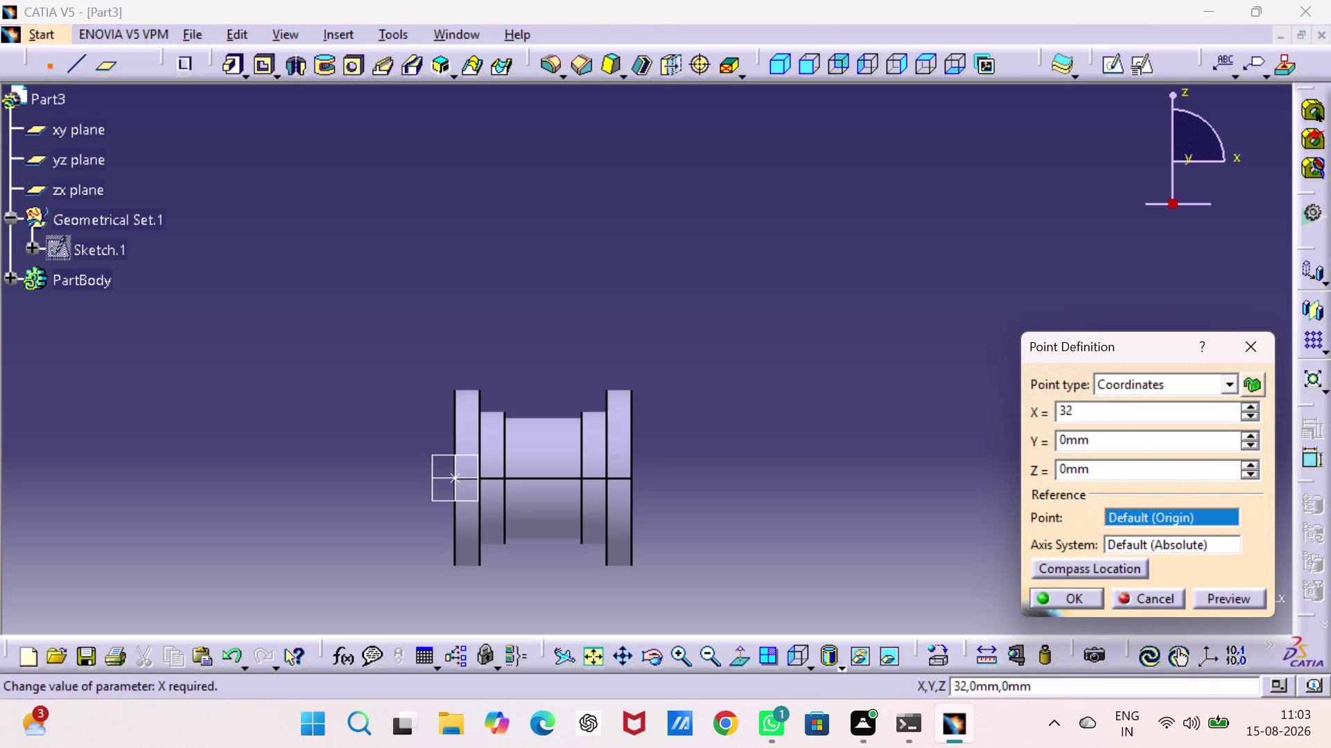
click(1243, 587)
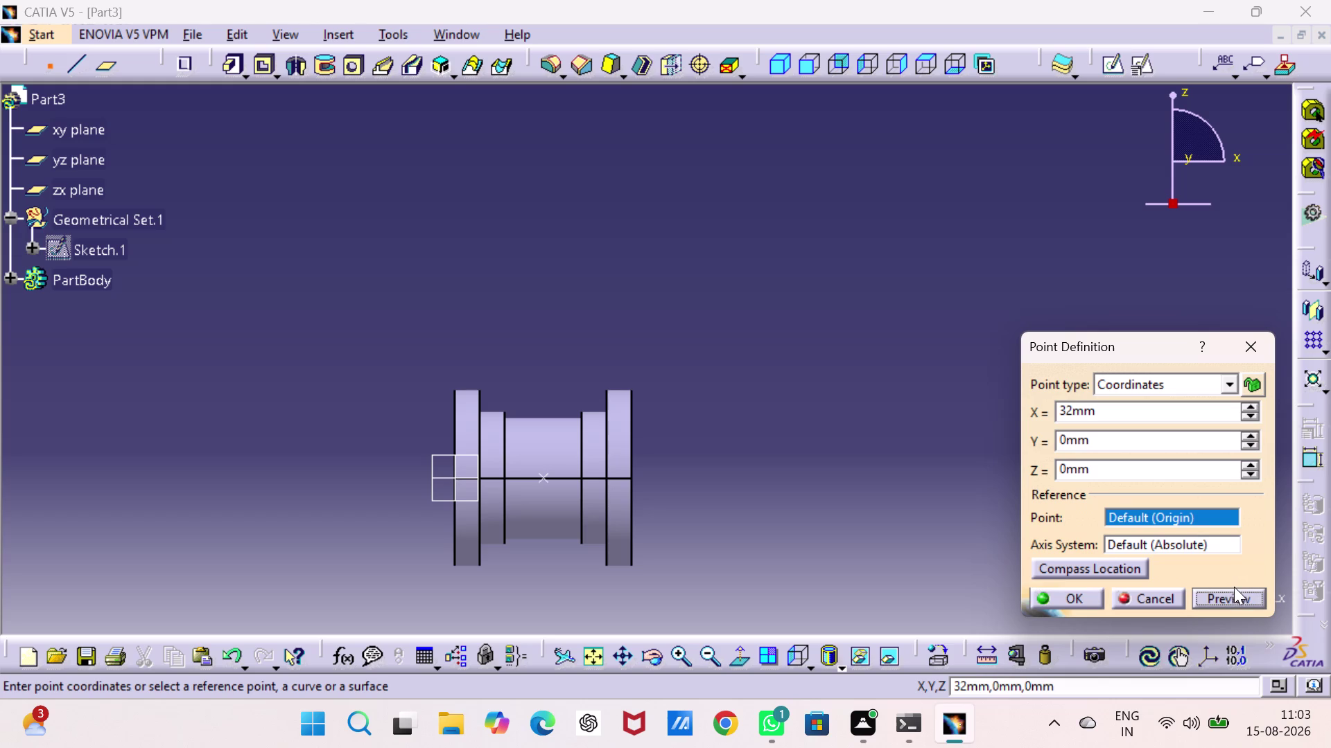
click(1081, 595)
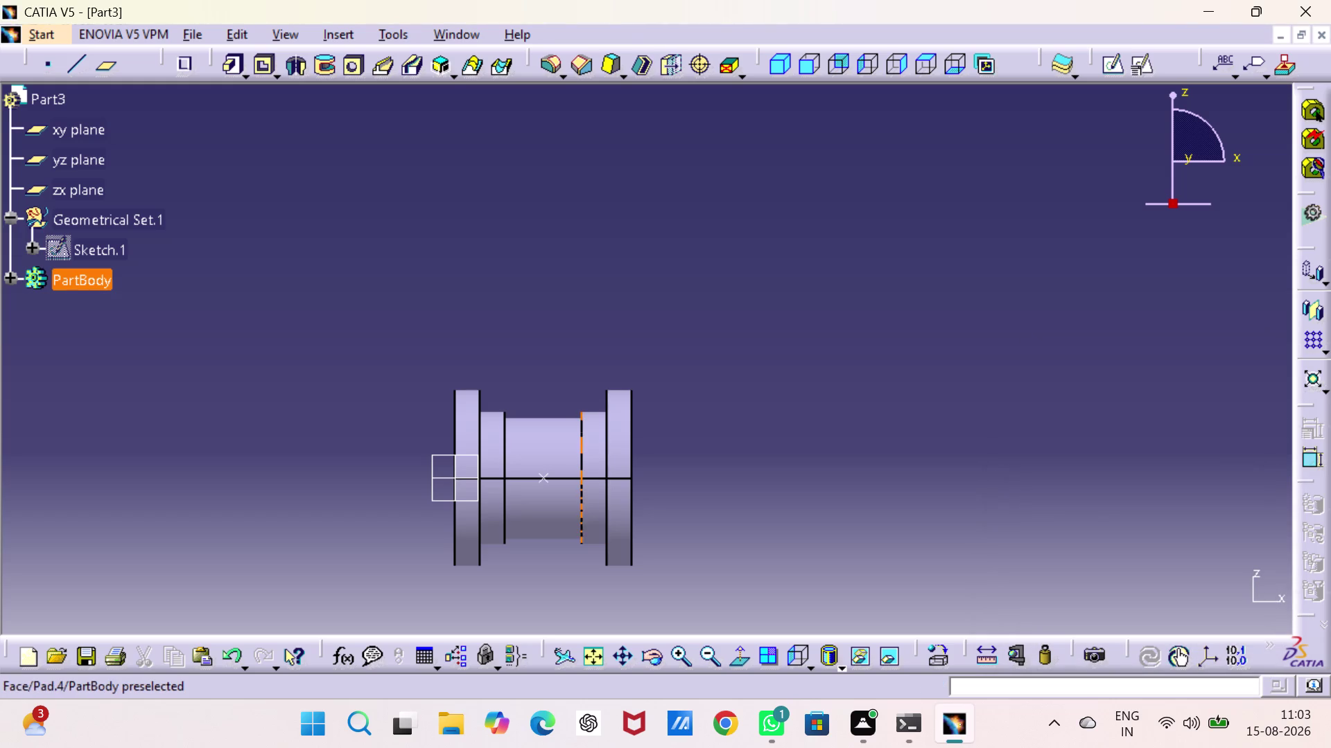
Cancel the sketch started on the new point and undo it.
click(543, 481)
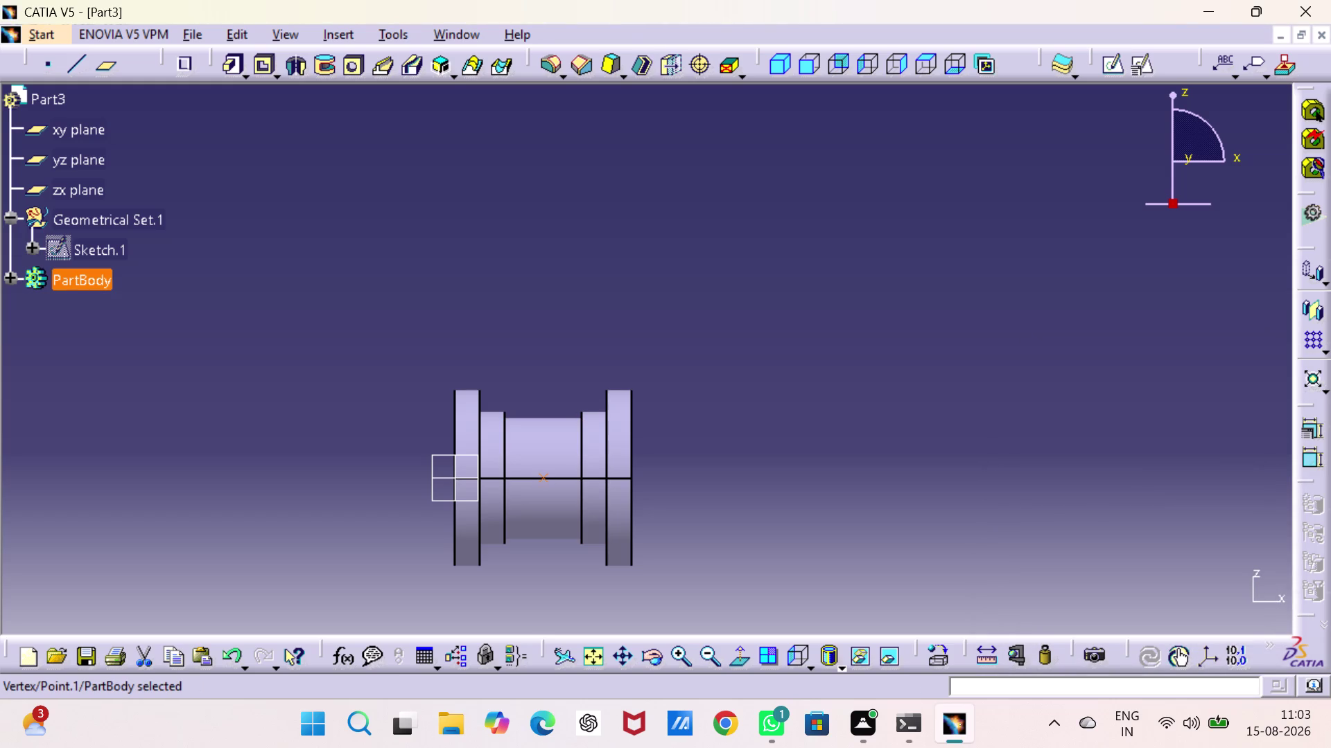
click(1111, 62)
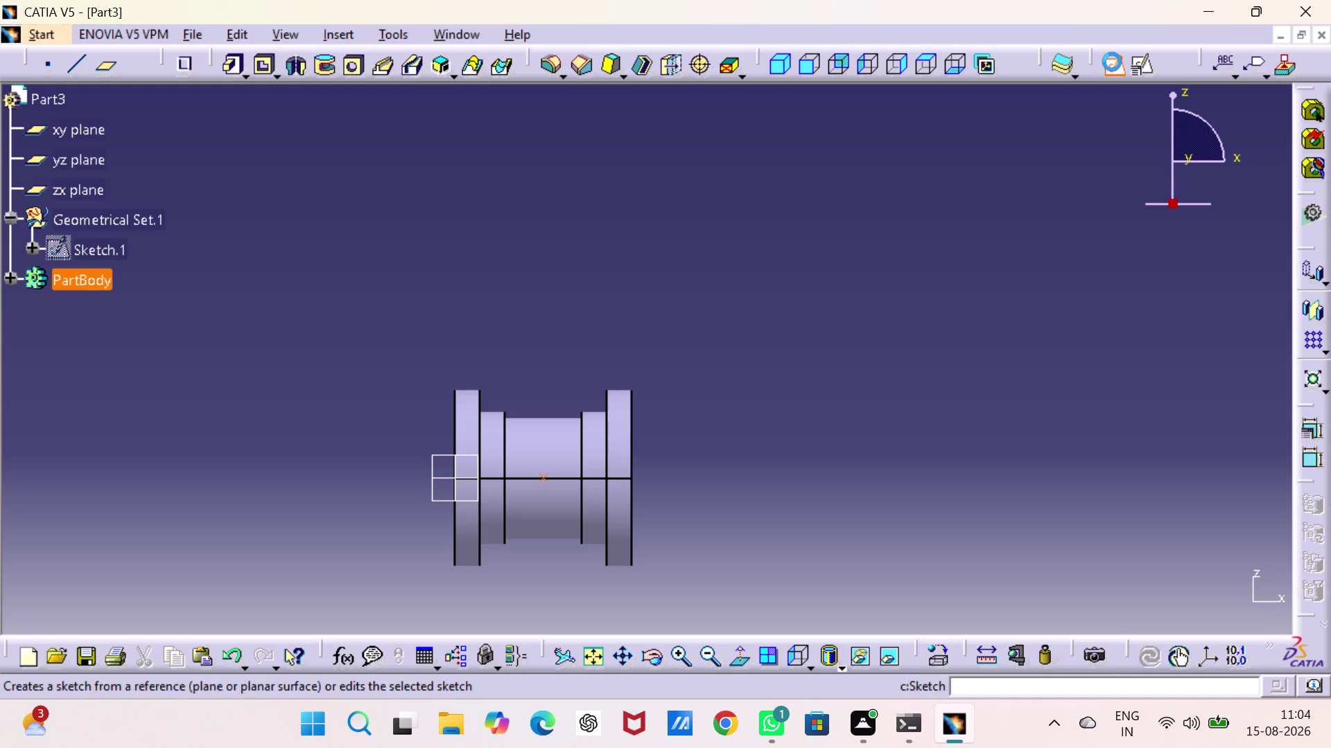
click(911, 425)
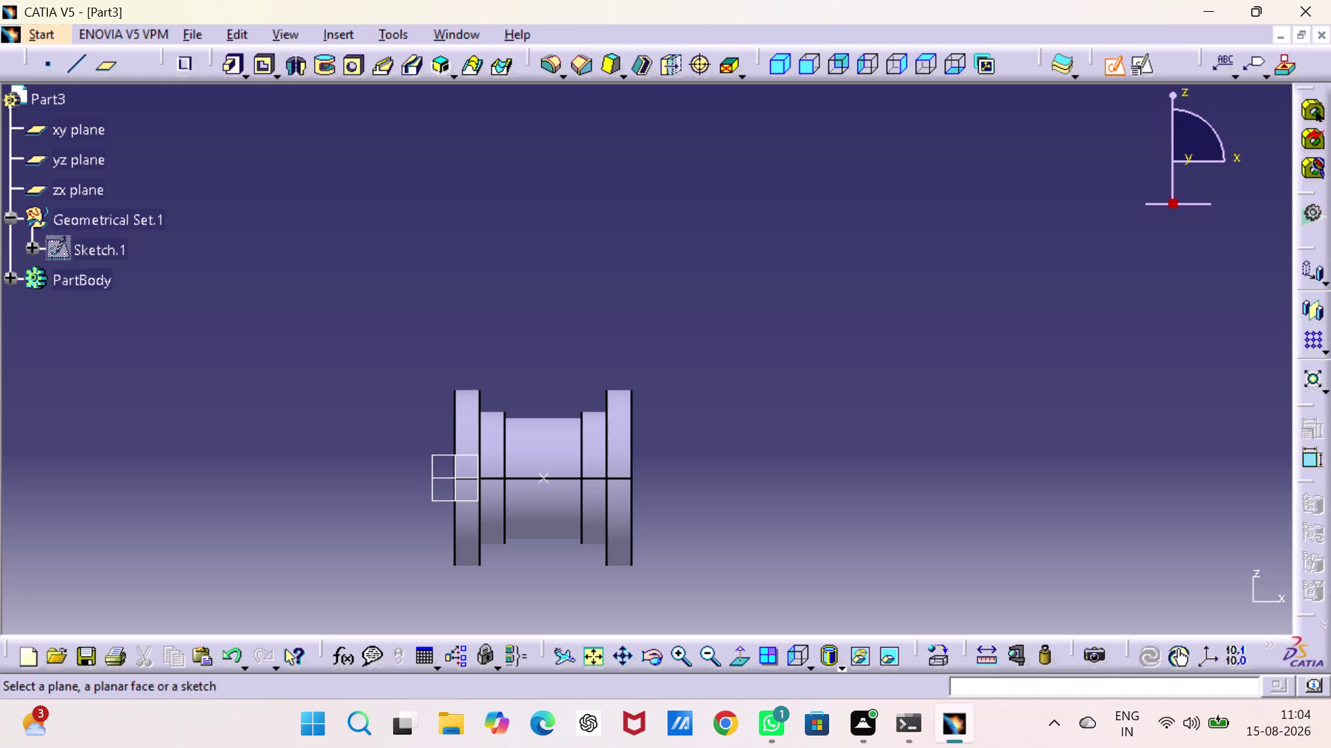
double_click(896, 465)
key(Escape)
key(Escape)
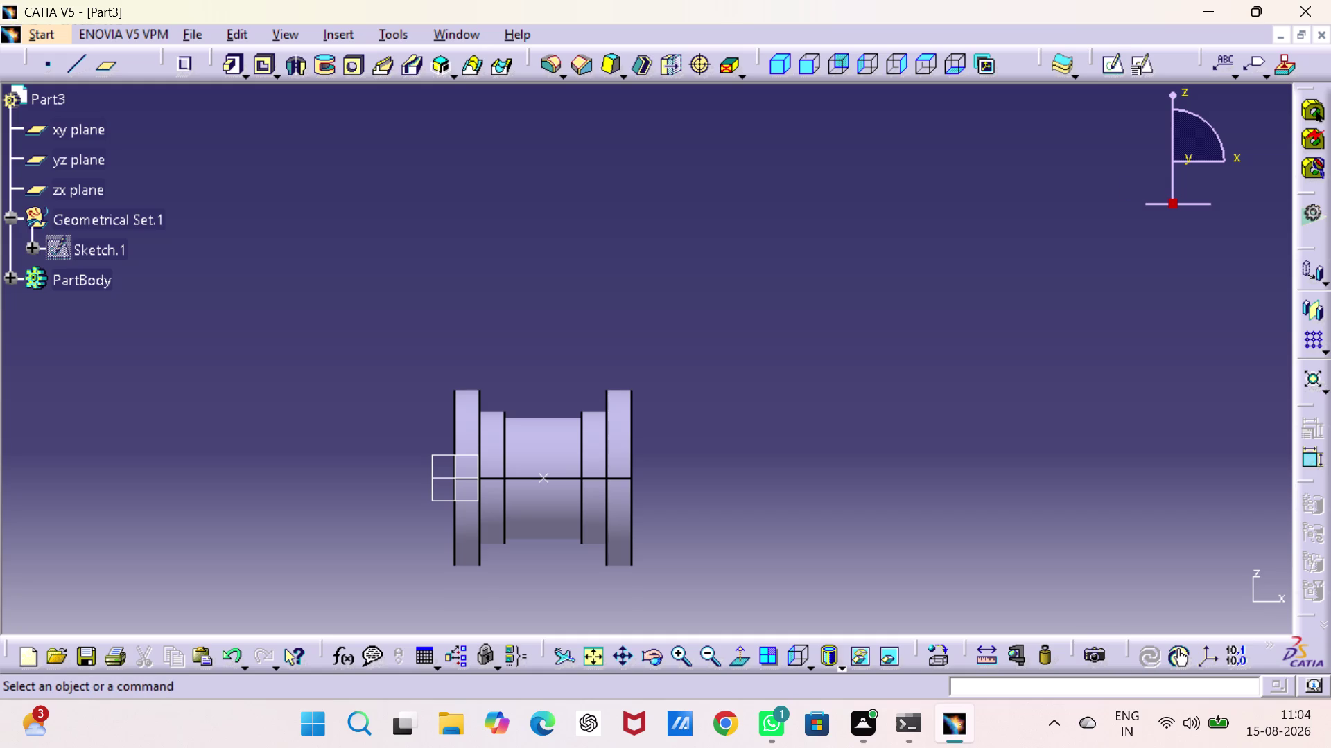
key(ctrl+z)
In isometric view, create a plane offset 32 mm from the yz plane.
click(774, 65)
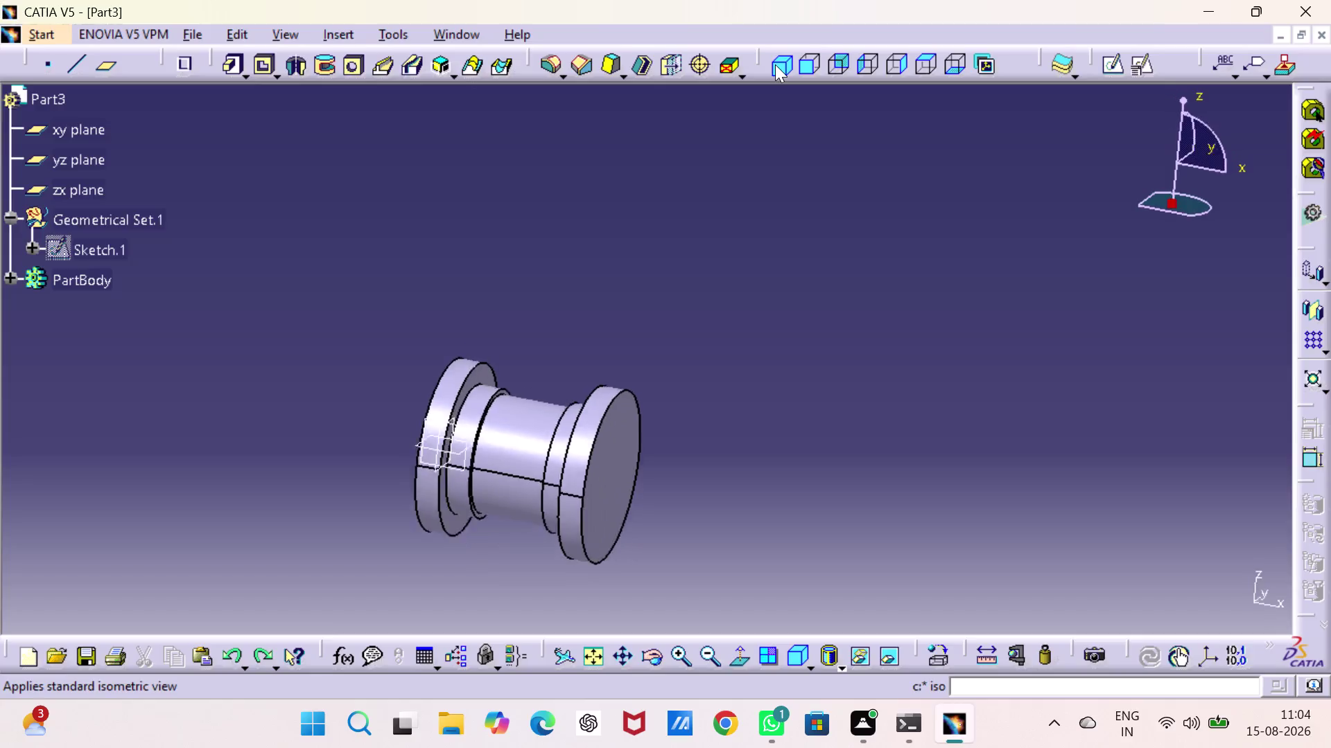
click(977, 341)
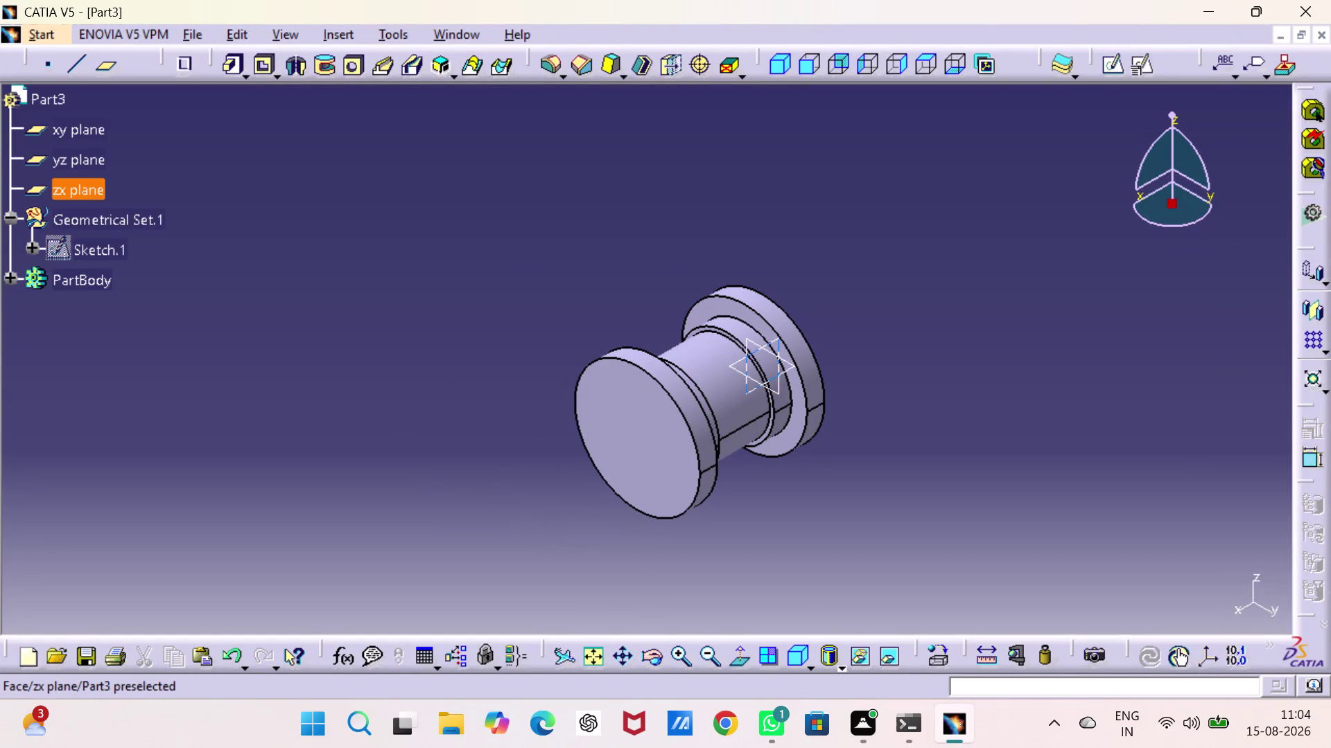
click(773, 355)
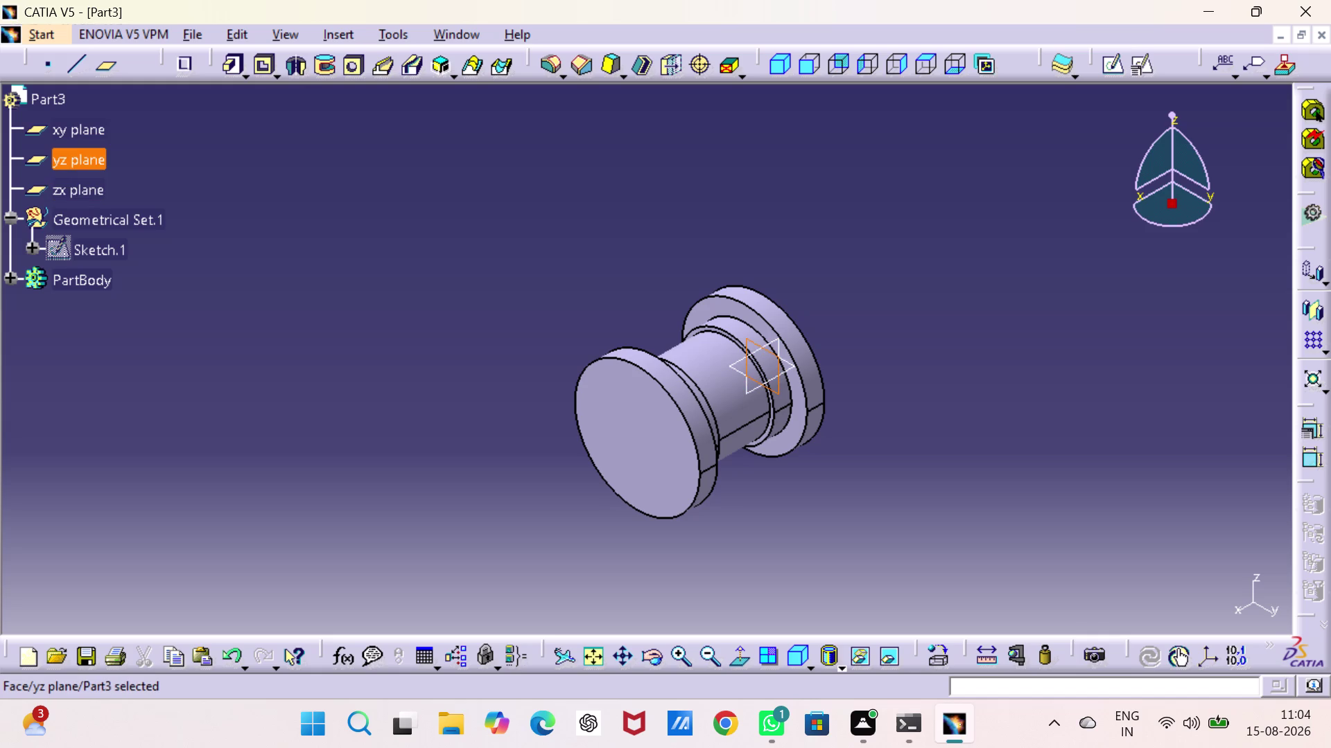
click(111, 65)
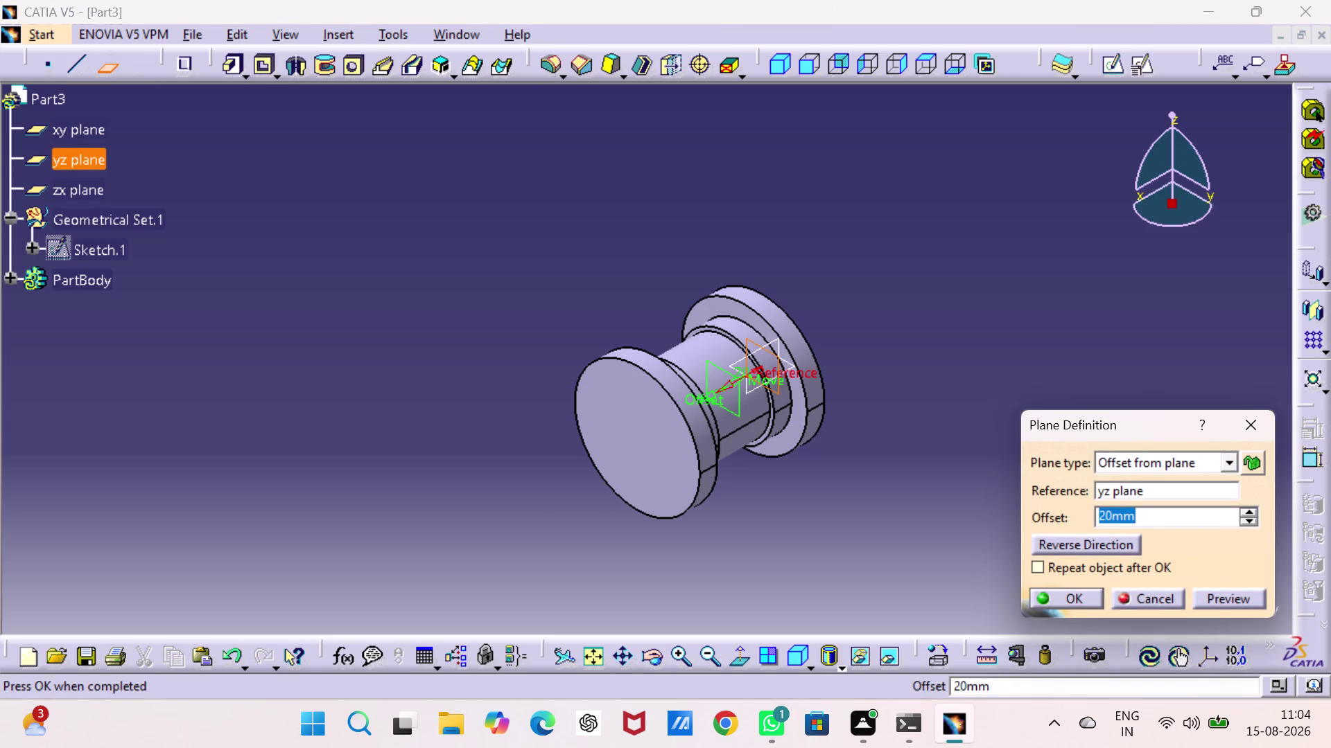
text(32)
key(Return)
click(887, 451)
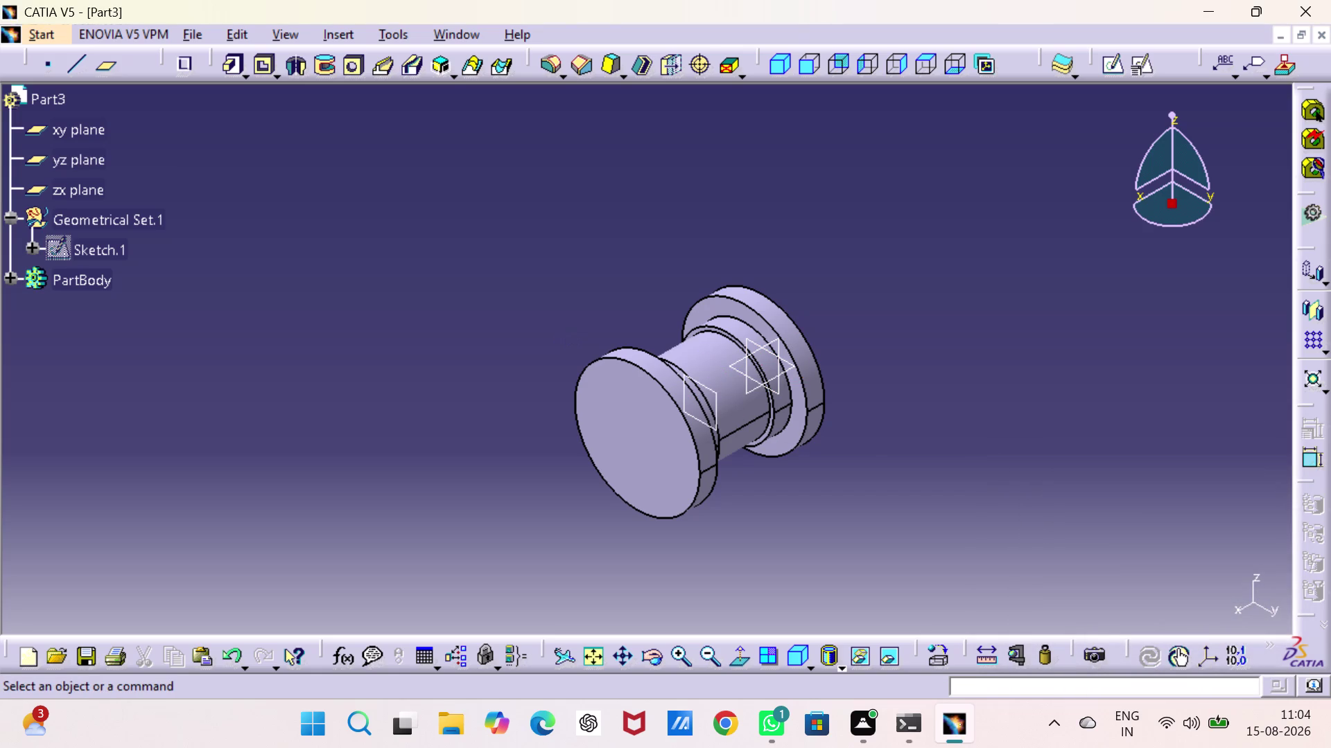
middle_drag(887, 449, 725, 534)
right_drag(887, 449, 725, 534)
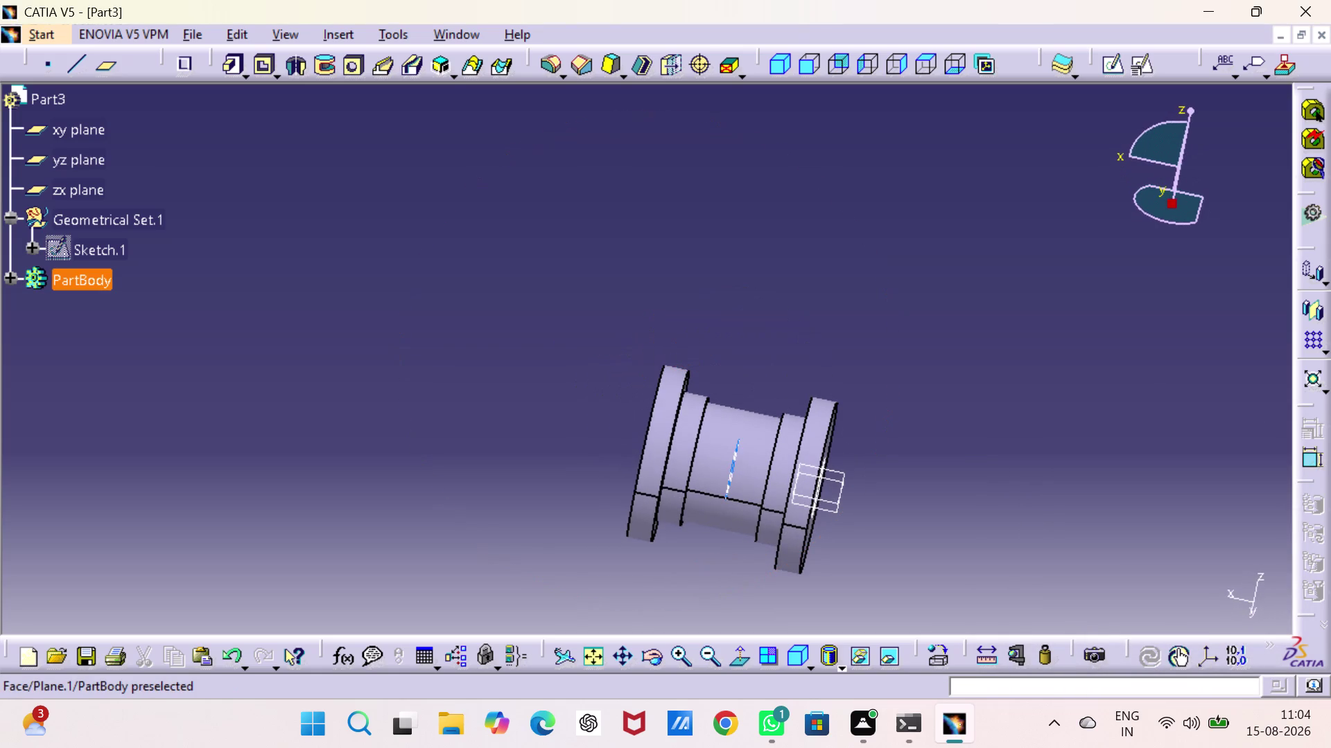
click(729, 478)
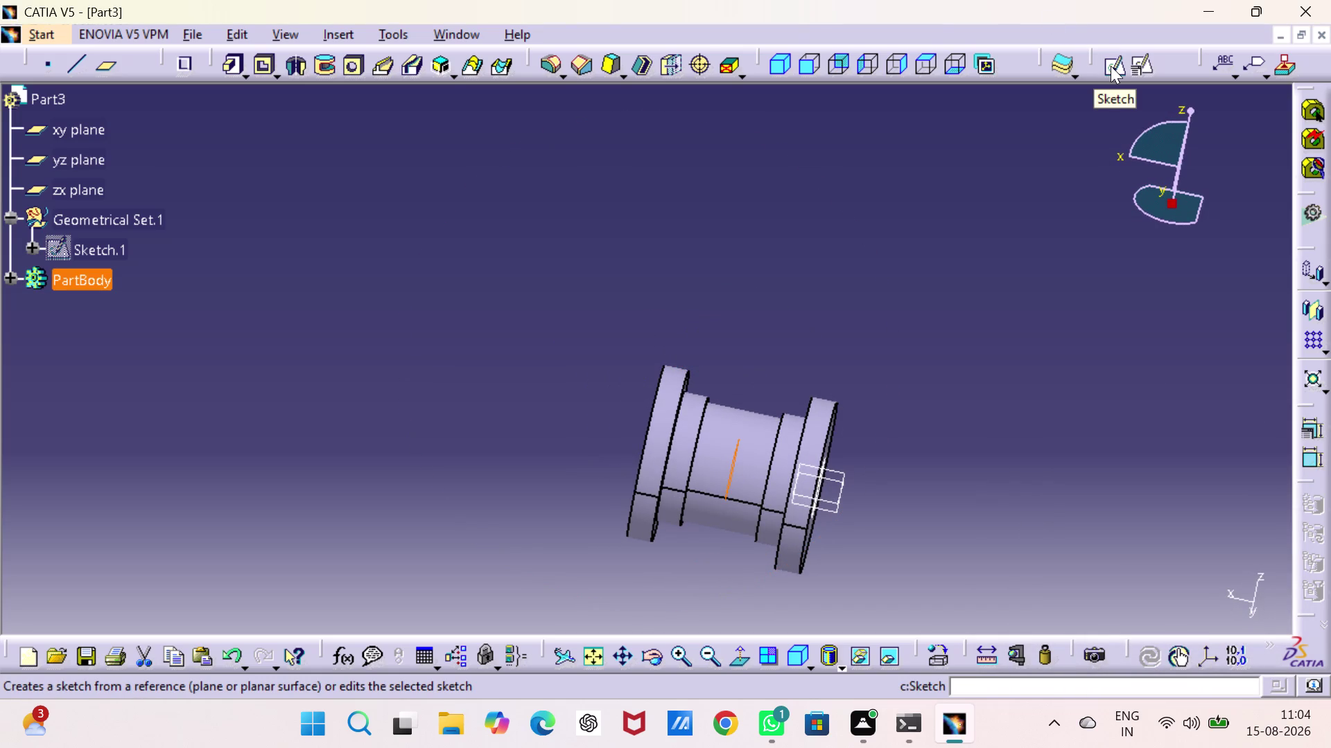
click(1110, 66)
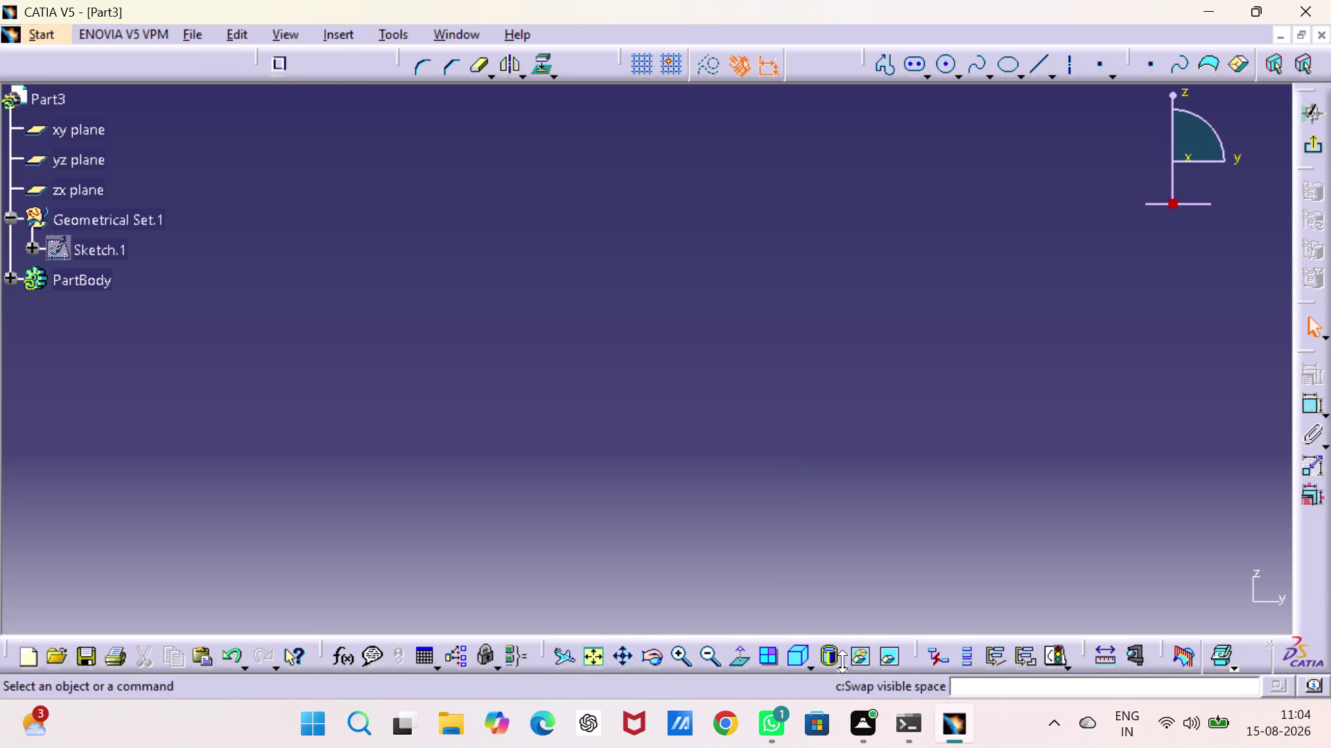
click(587, 655)
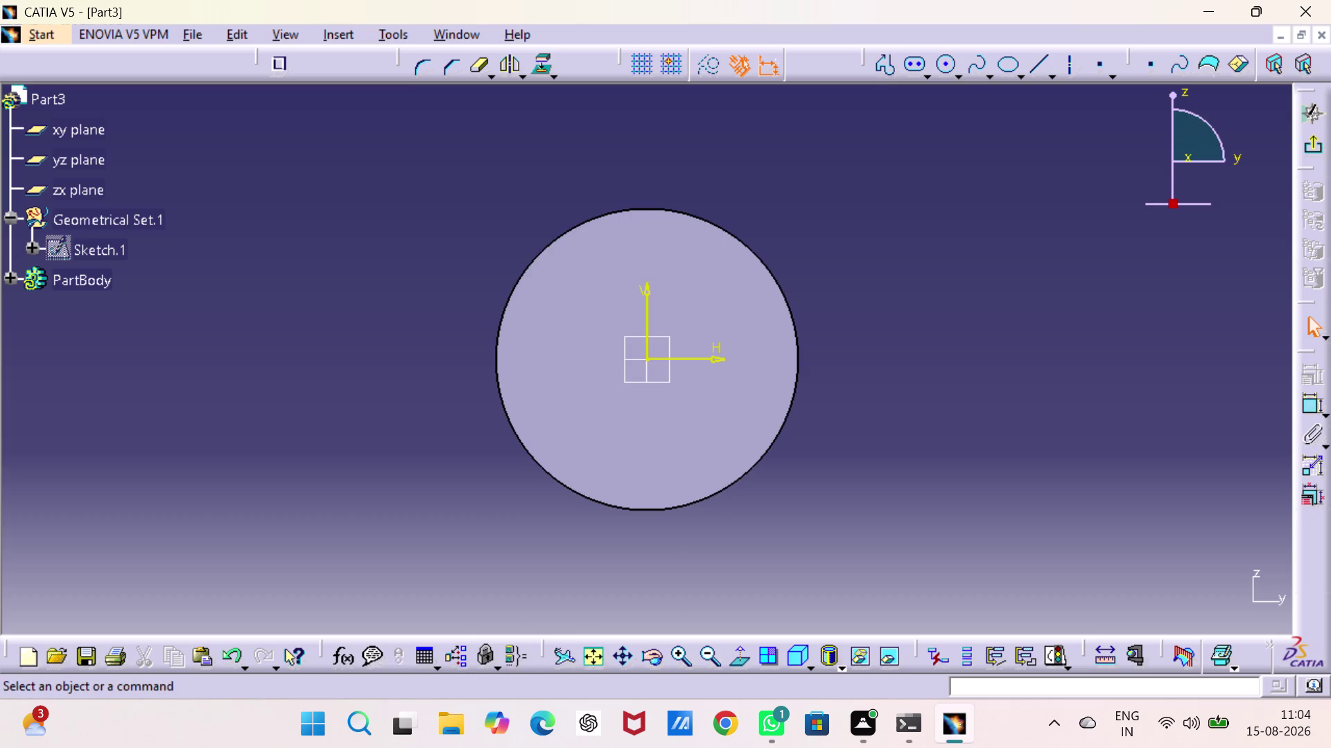
click(1311, 150)
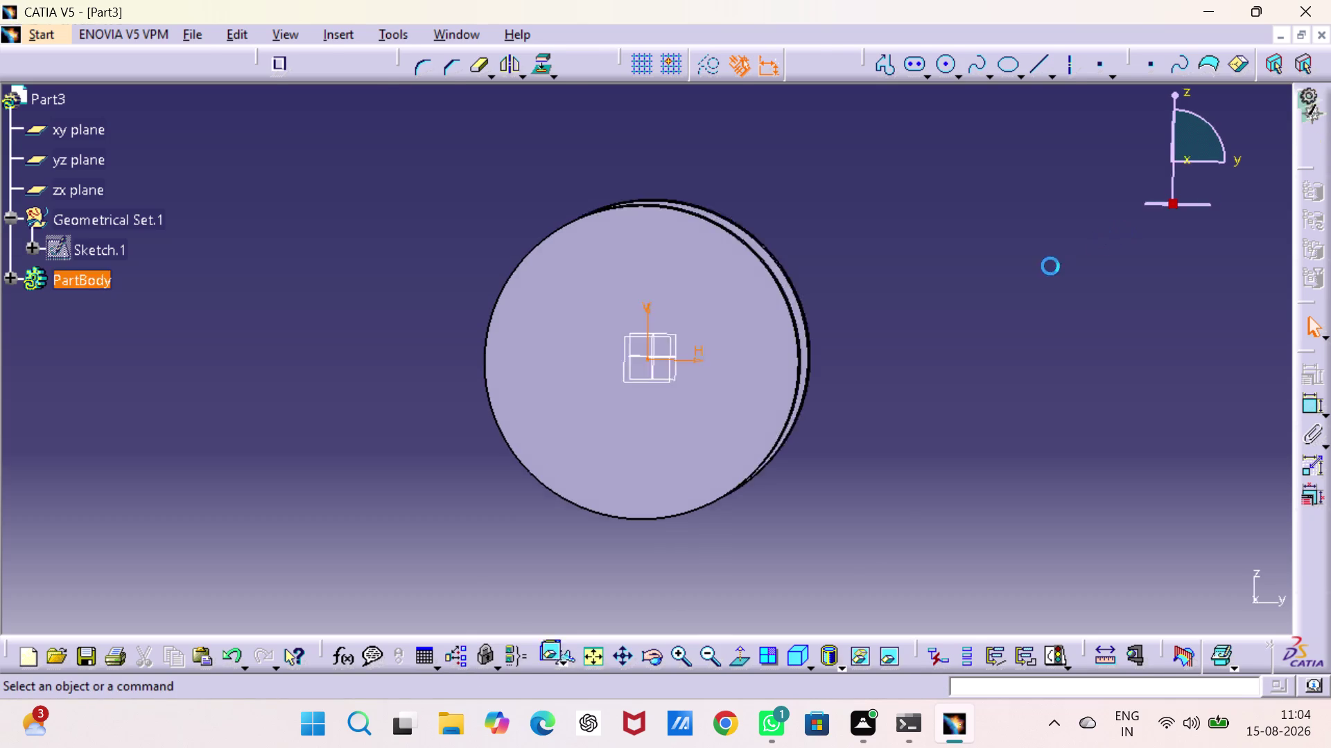
key(ctrl+z)
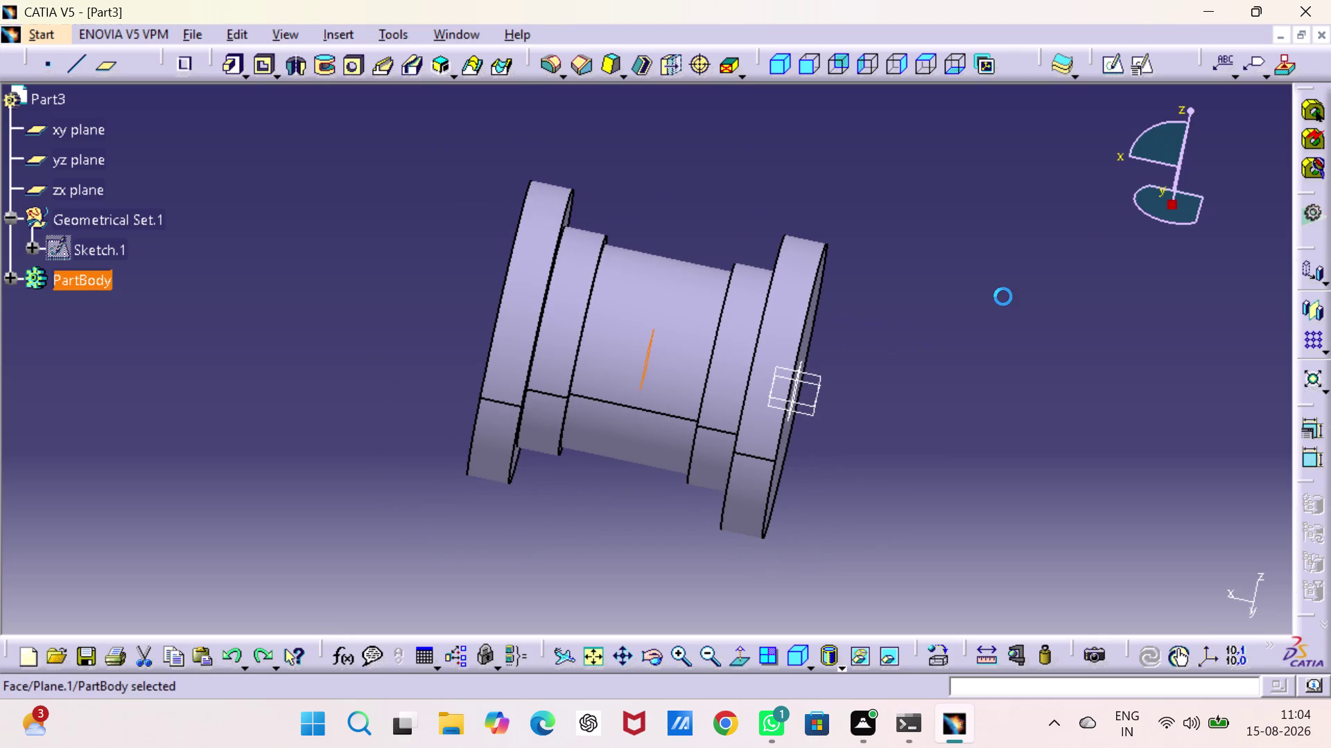
Start a positioned sketch on the xy plane with Swap checked.
key(ctrl+z)
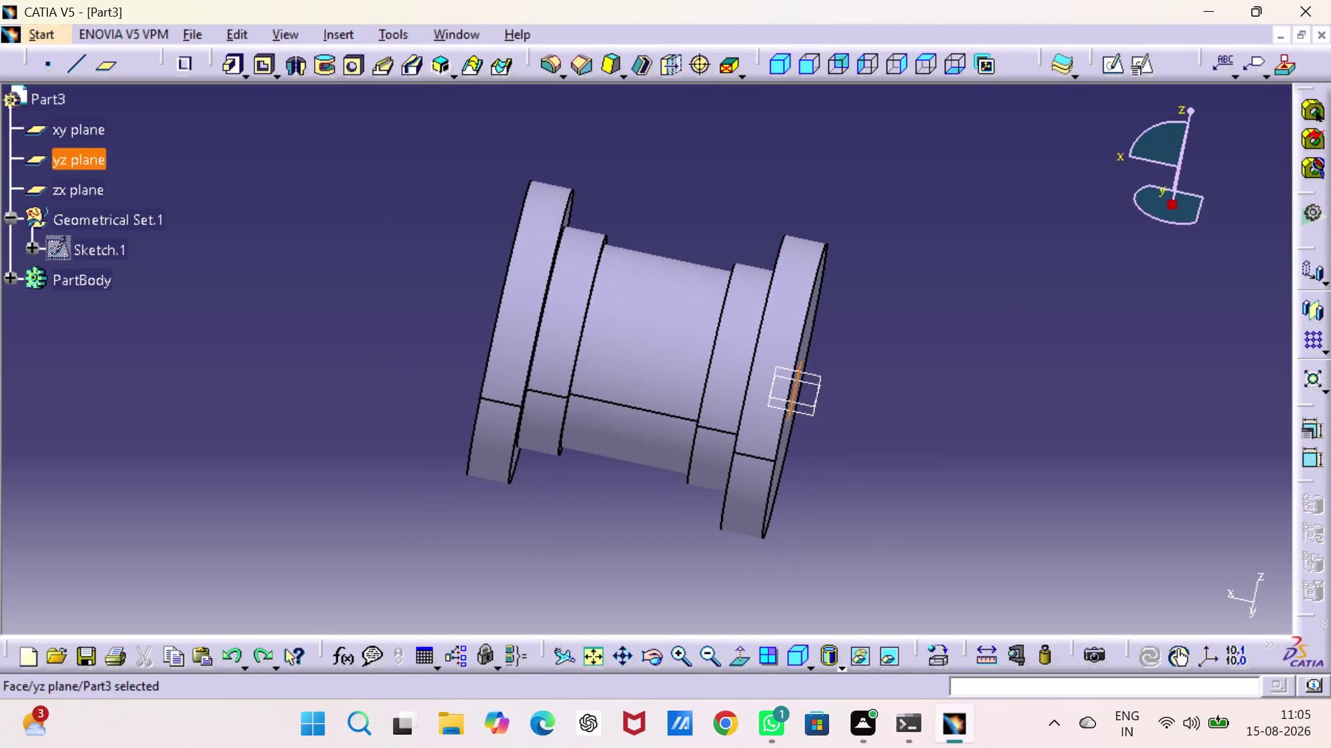
click(989, 351)
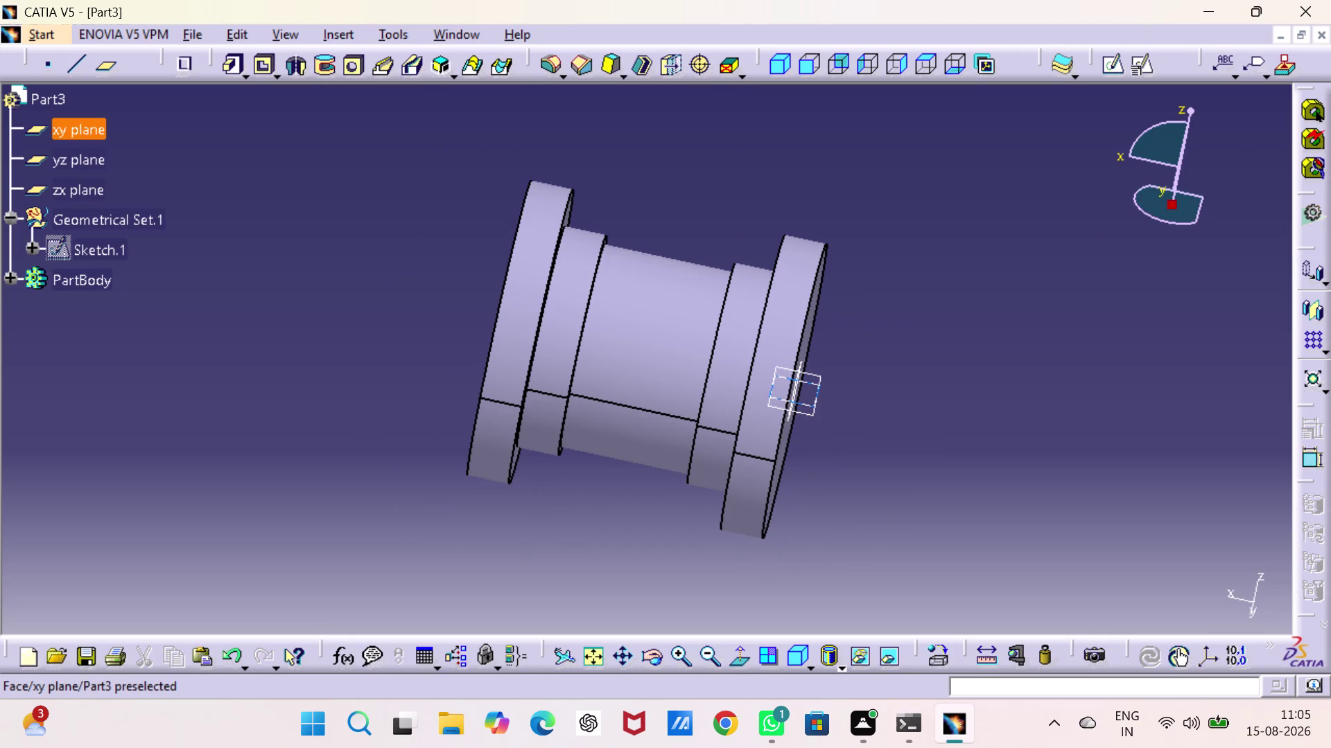
click(802, 401)
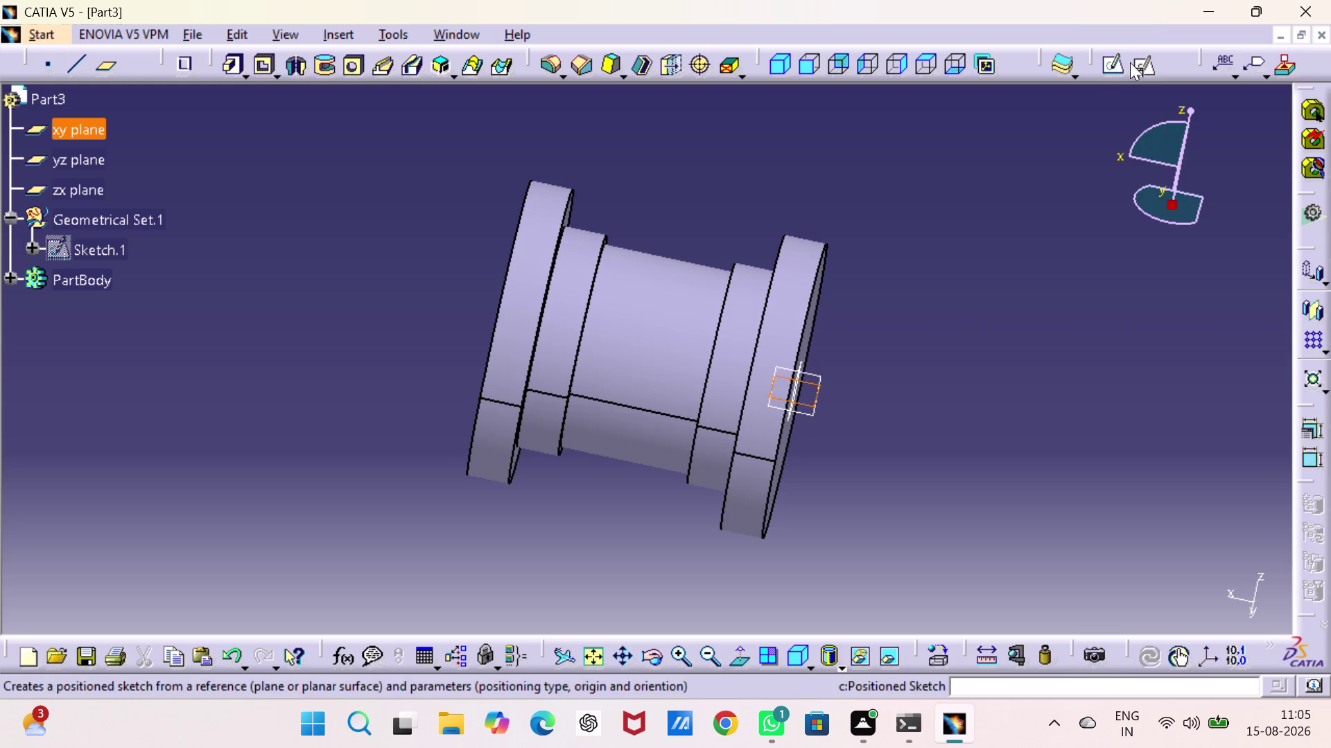
click(1141, 63)
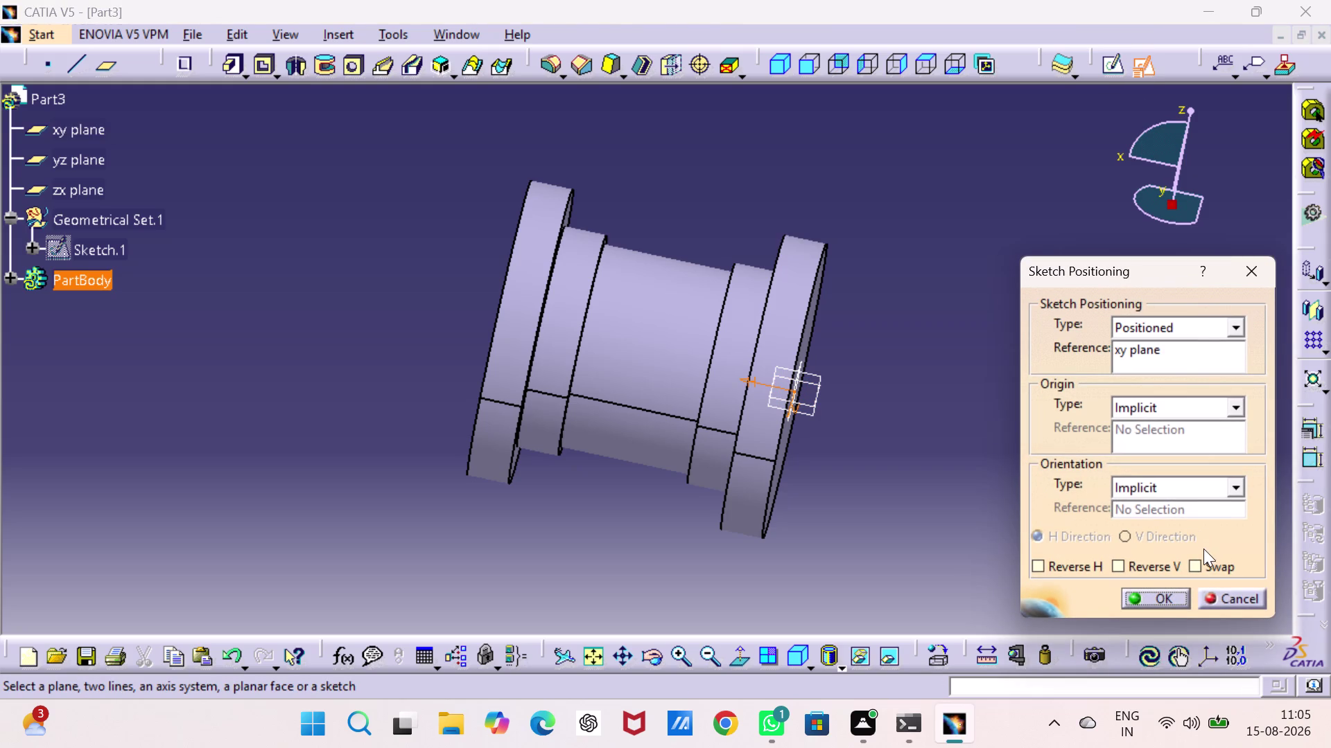
click(1195, 568)
click(1119, 572)
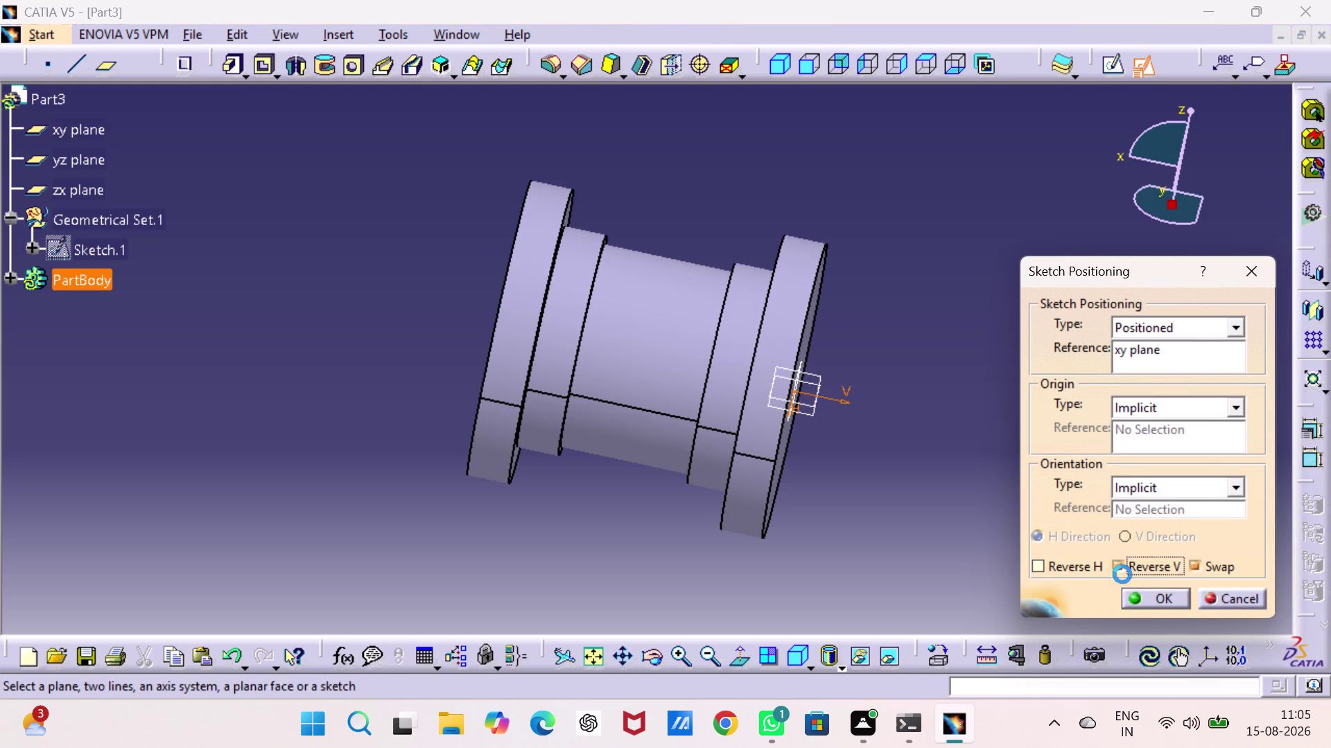
click(1152, 596)
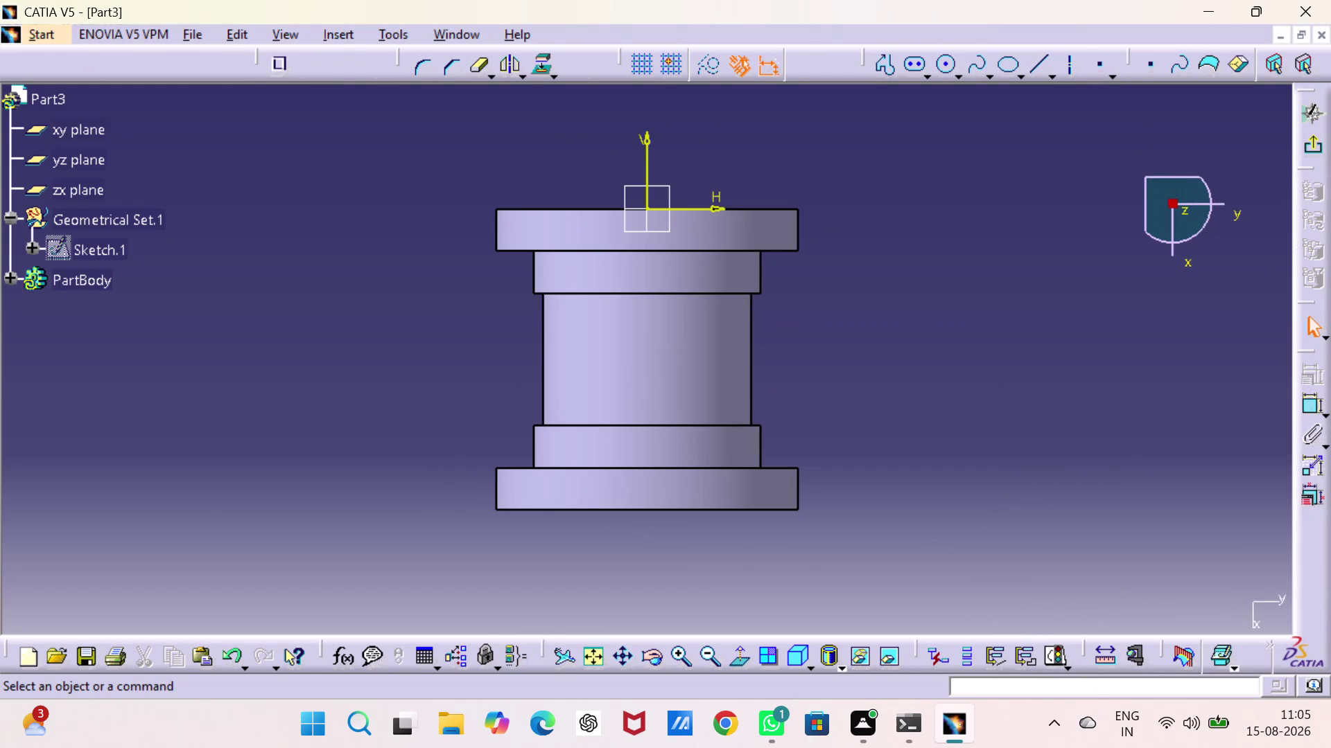
Draw a small circle over the spool's central body.
click(1033, 456)
click(942, 66)
click(644, 366)
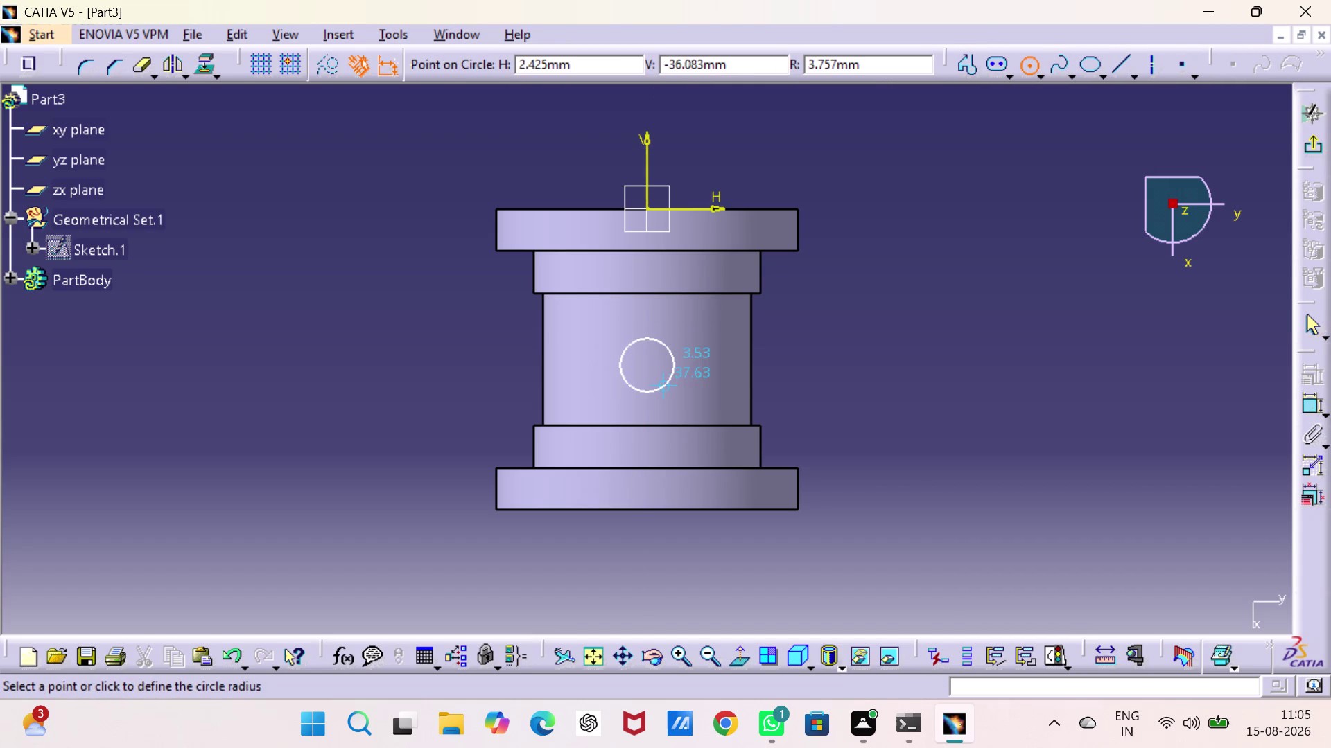
click(663, 386)
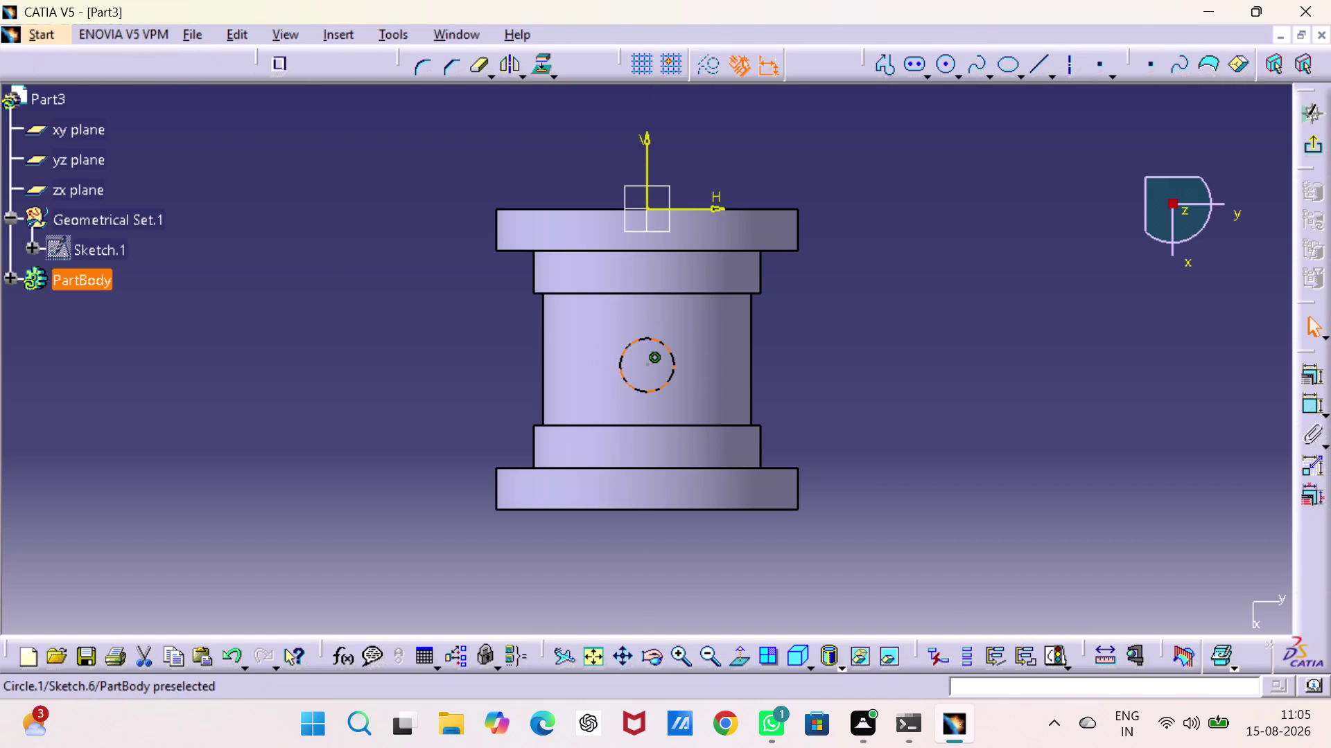